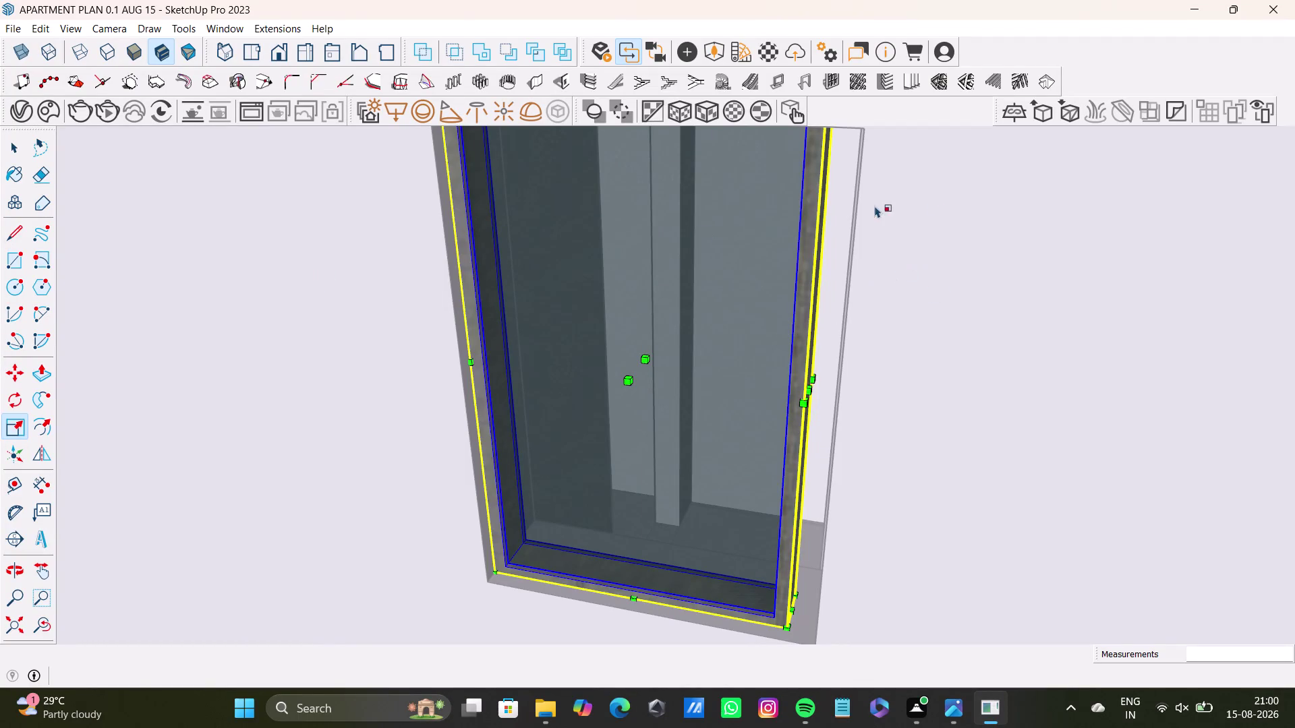
Scale the window frame to 0.99 along the blue axis using its bottom-centre grip.
scroll(up, 3)
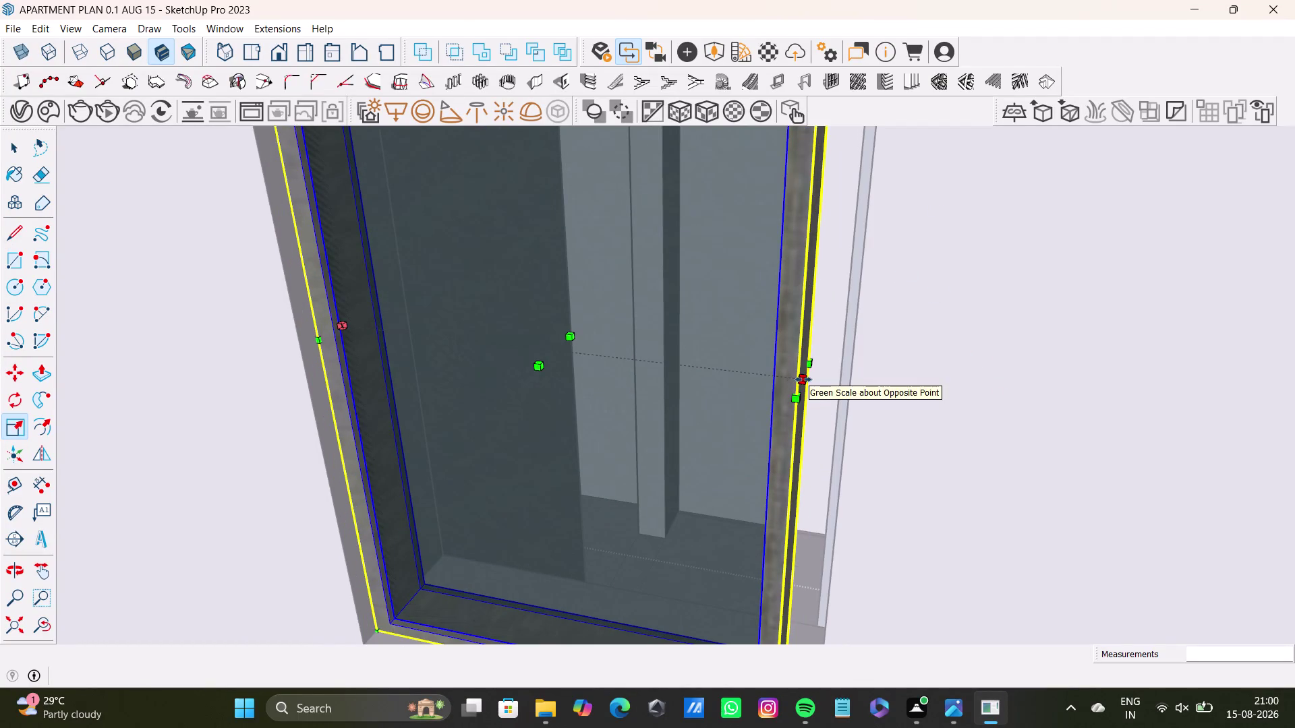
drag(803, 380, 849, 386)
scroll(down, 3)
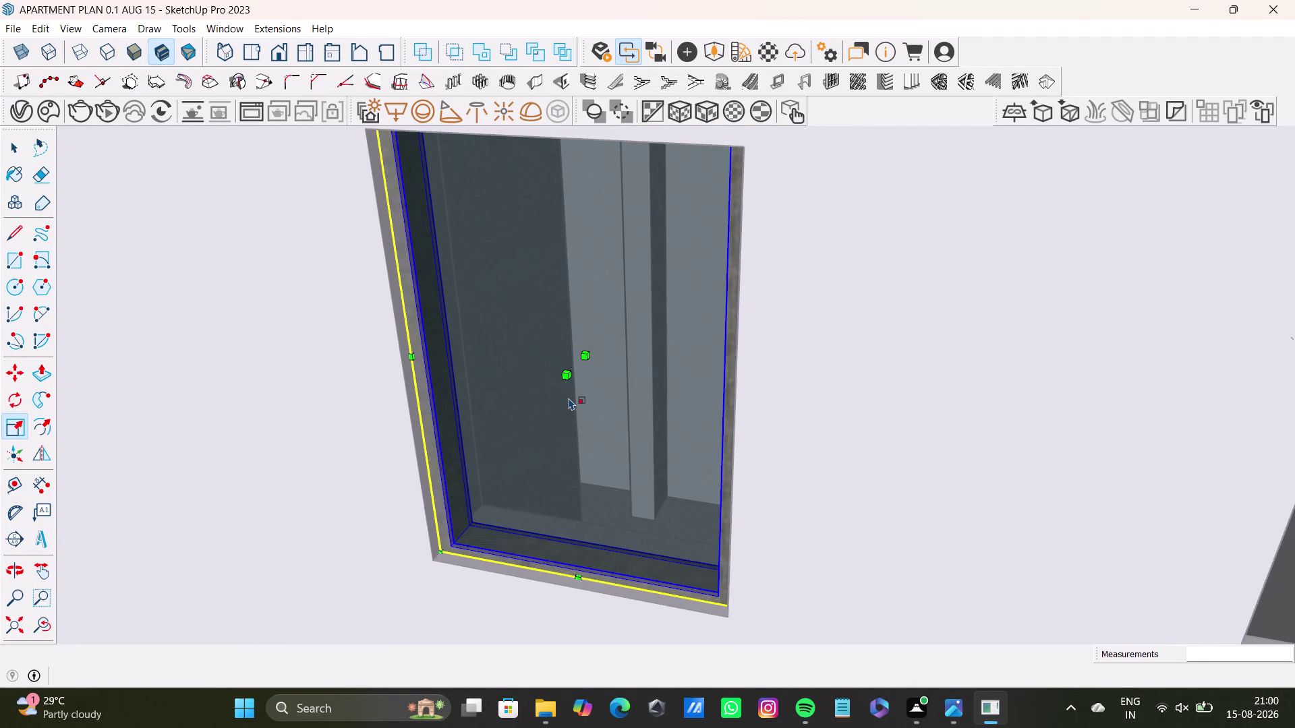
middle_drag(569, 398, 566, 424)
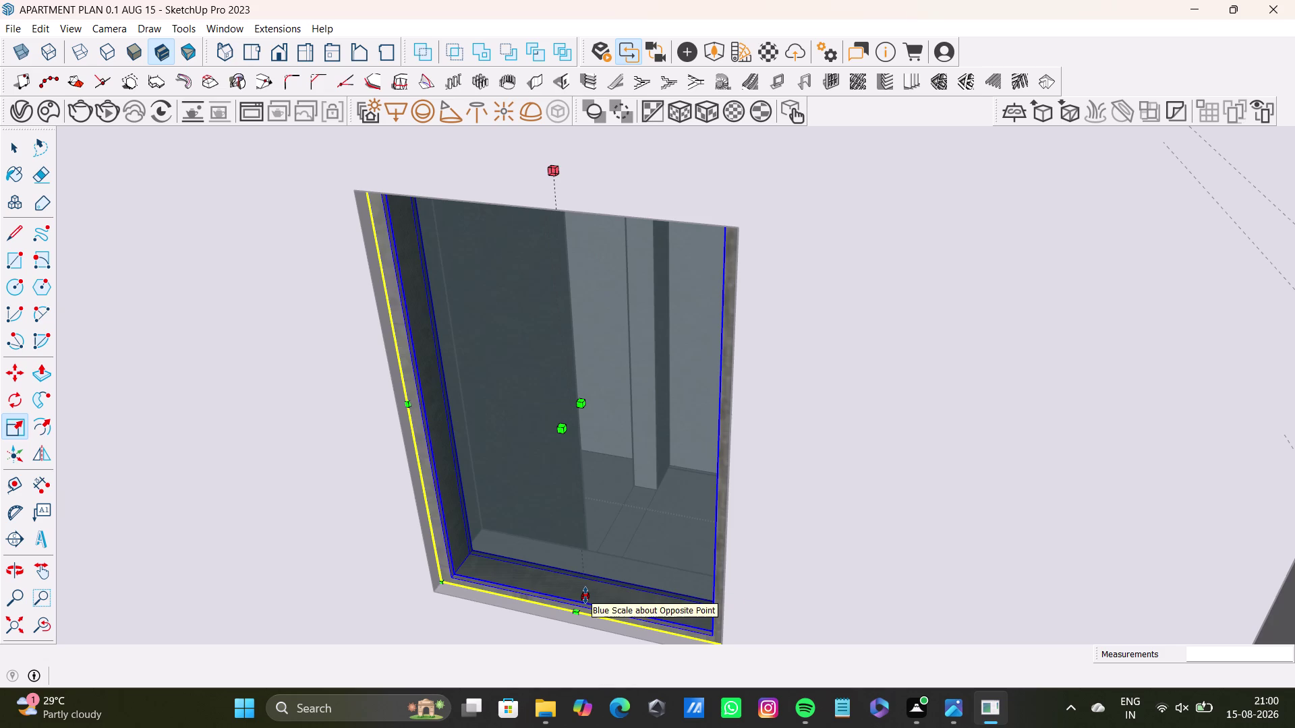
drag(585, 596, 577, 601)
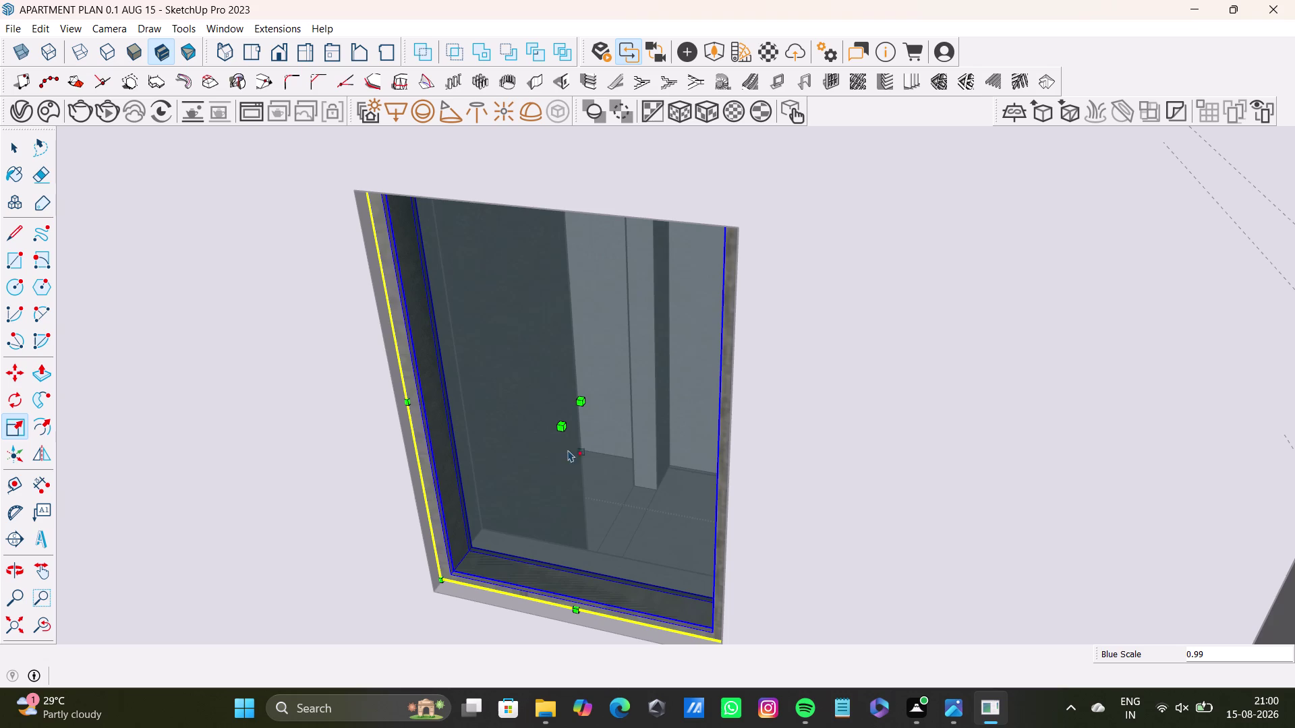
middle_drag(572, 364, 541, 475)
middle_drag(570, 438, 580, 273)
middle_drag(580, 273, 540, 459)
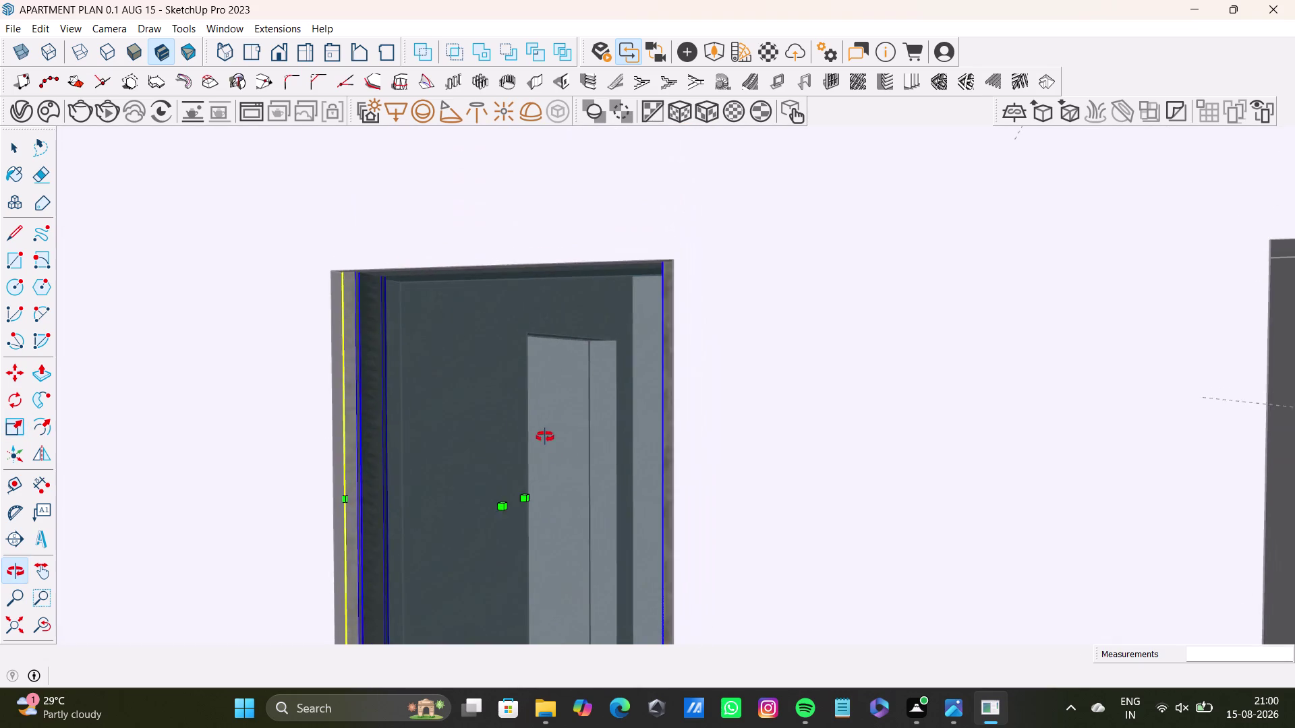
middle_drag(544, 438, 559, 413)
key(s)
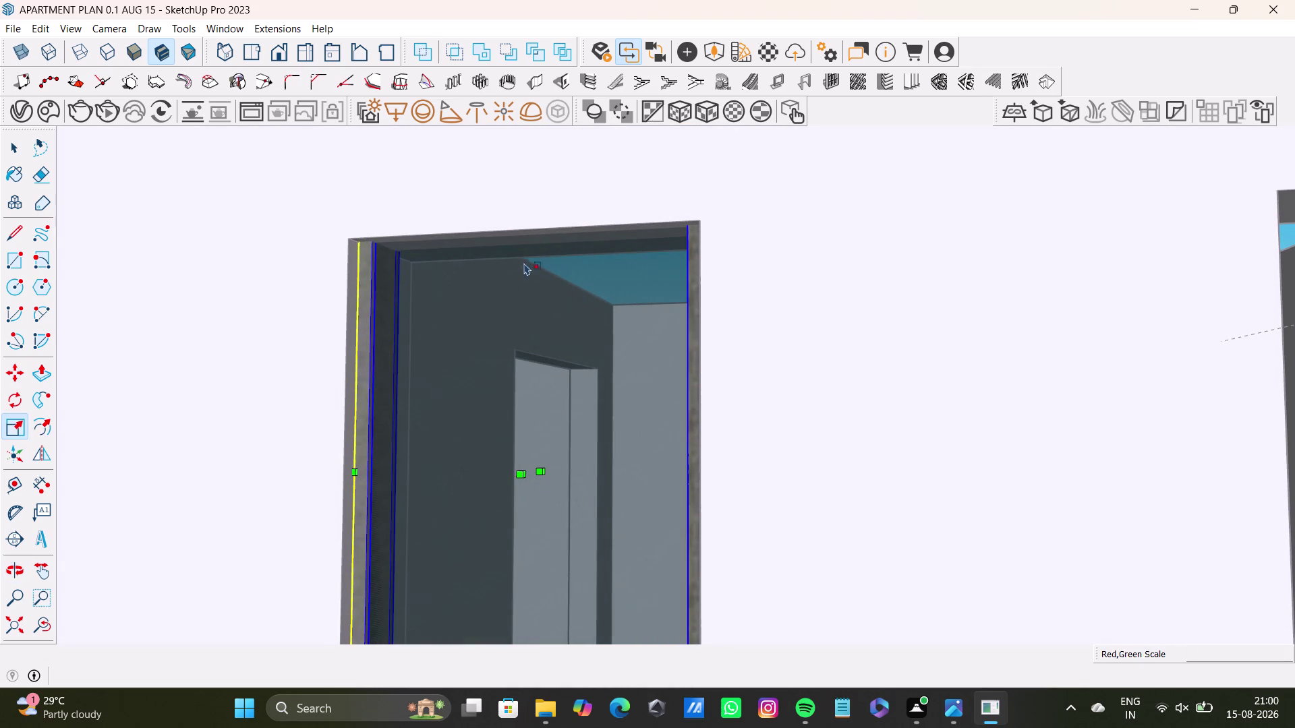
middle_drag(557, 298, 567, 253)
middle_drag(567, 253, 543, 330)
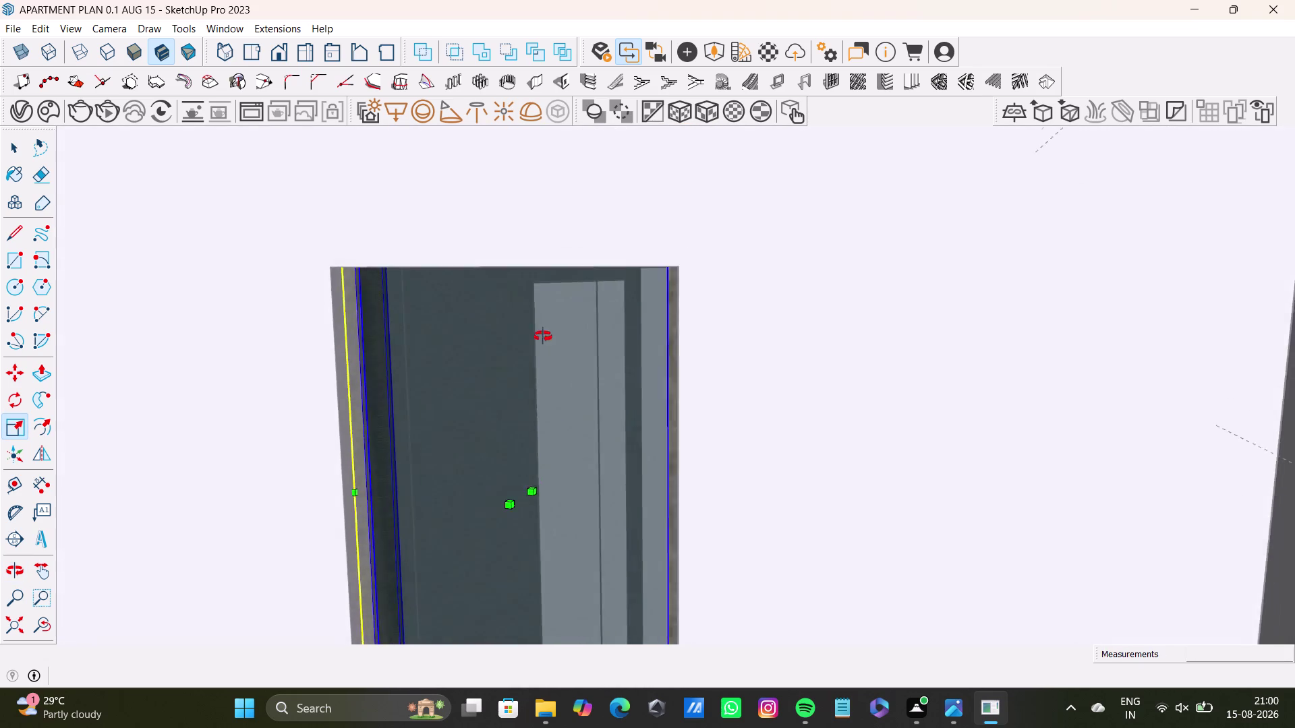
middle_drag(543, 329, 535, 271)
scroll(down, 3)
middle_drag(527, 473, 525, 413)
middle_drag(537, 391, 511, 482)
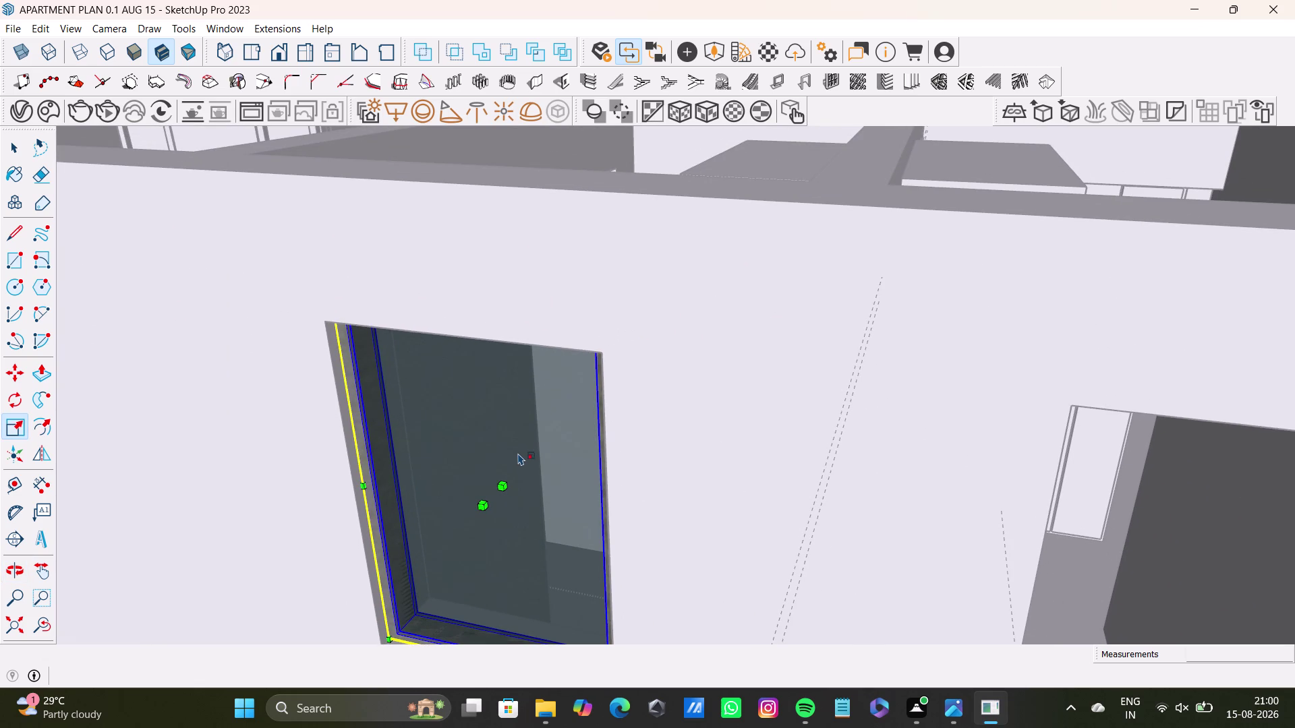
middle_drag(513, 490, 503, 528)
middle_drag(507, 523, 550, 474)
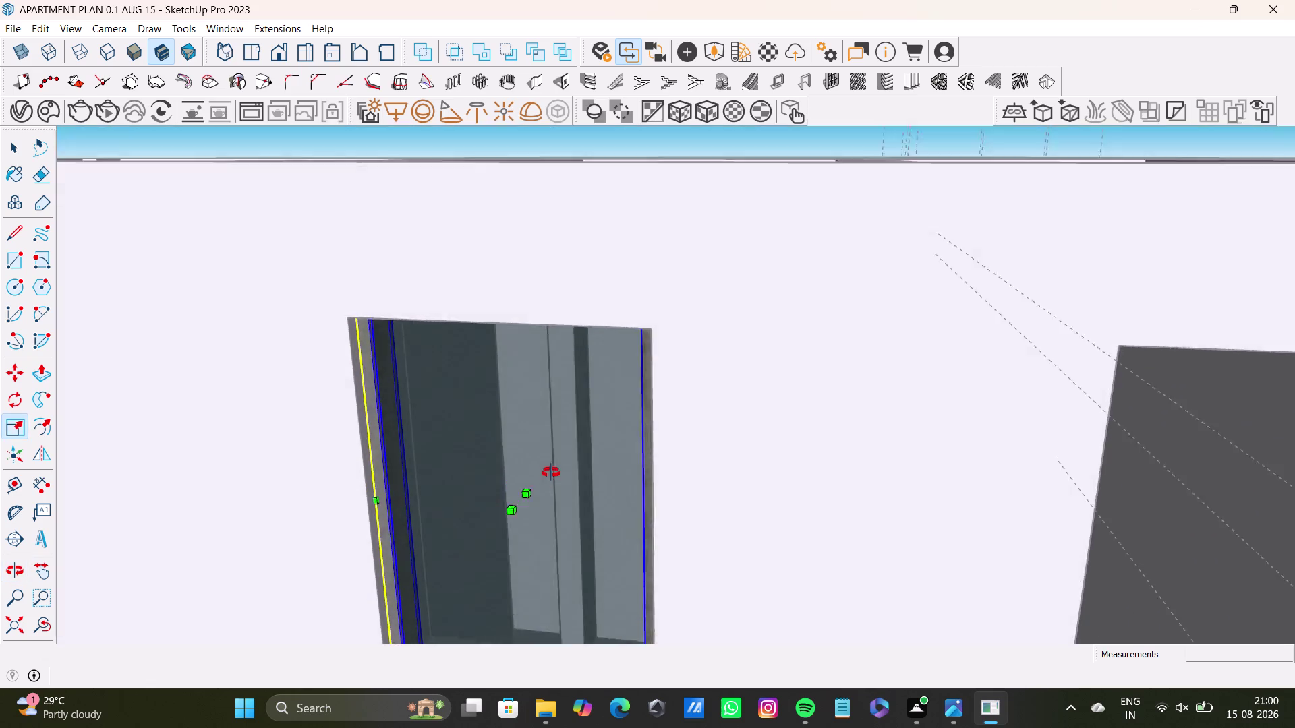
middle_drag(549, 475, 540, 533)
middle_drag(551, 483, 555, 426)
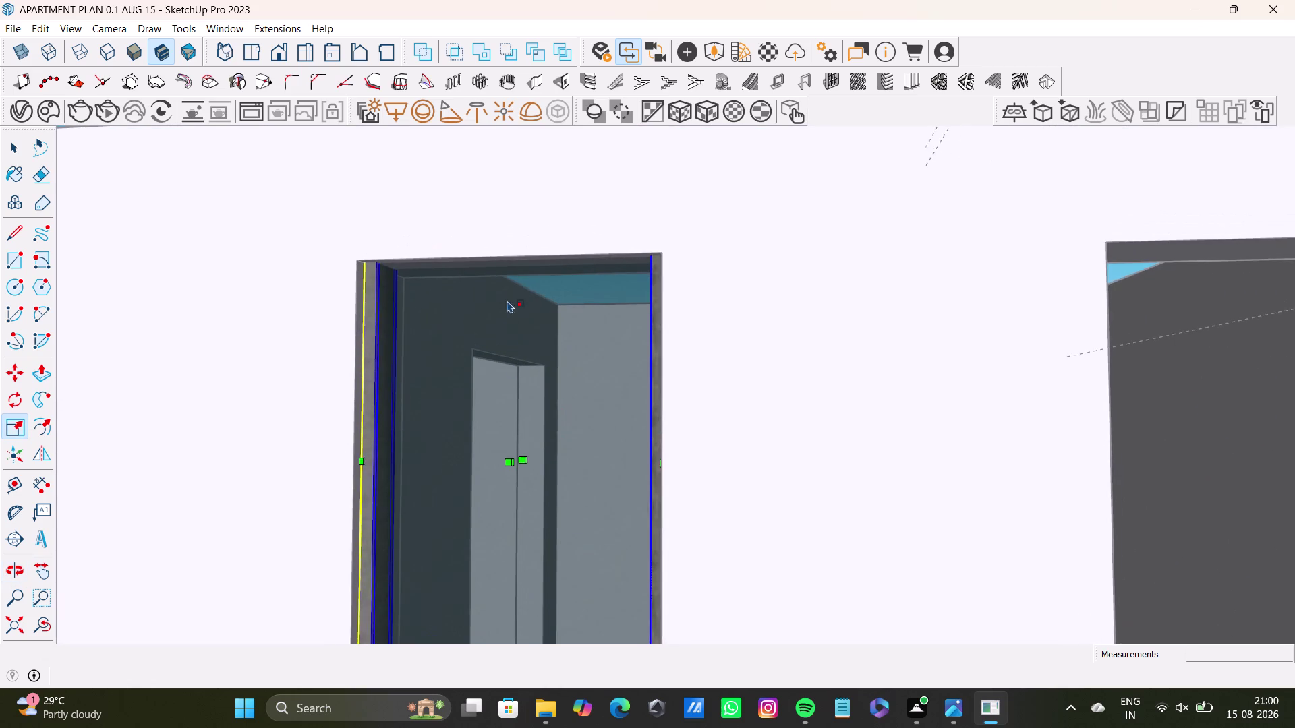
scroll(up, 3)
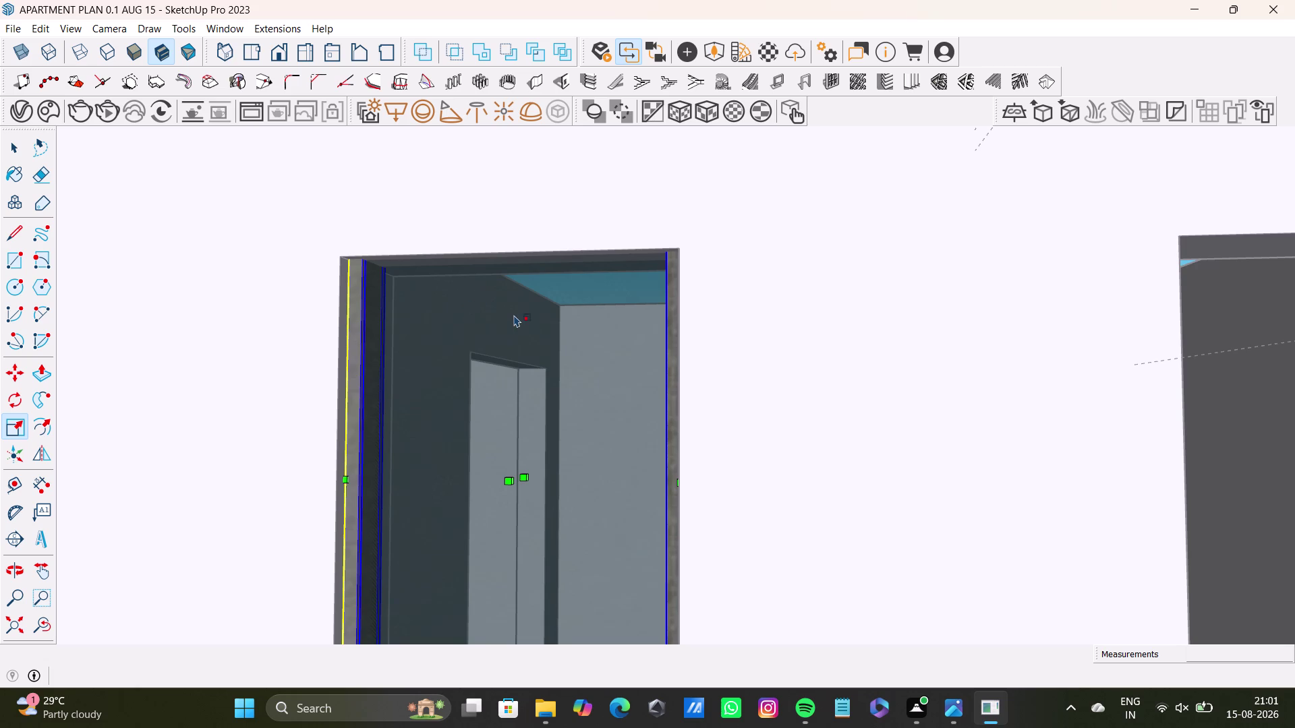
scroll(down, 3)
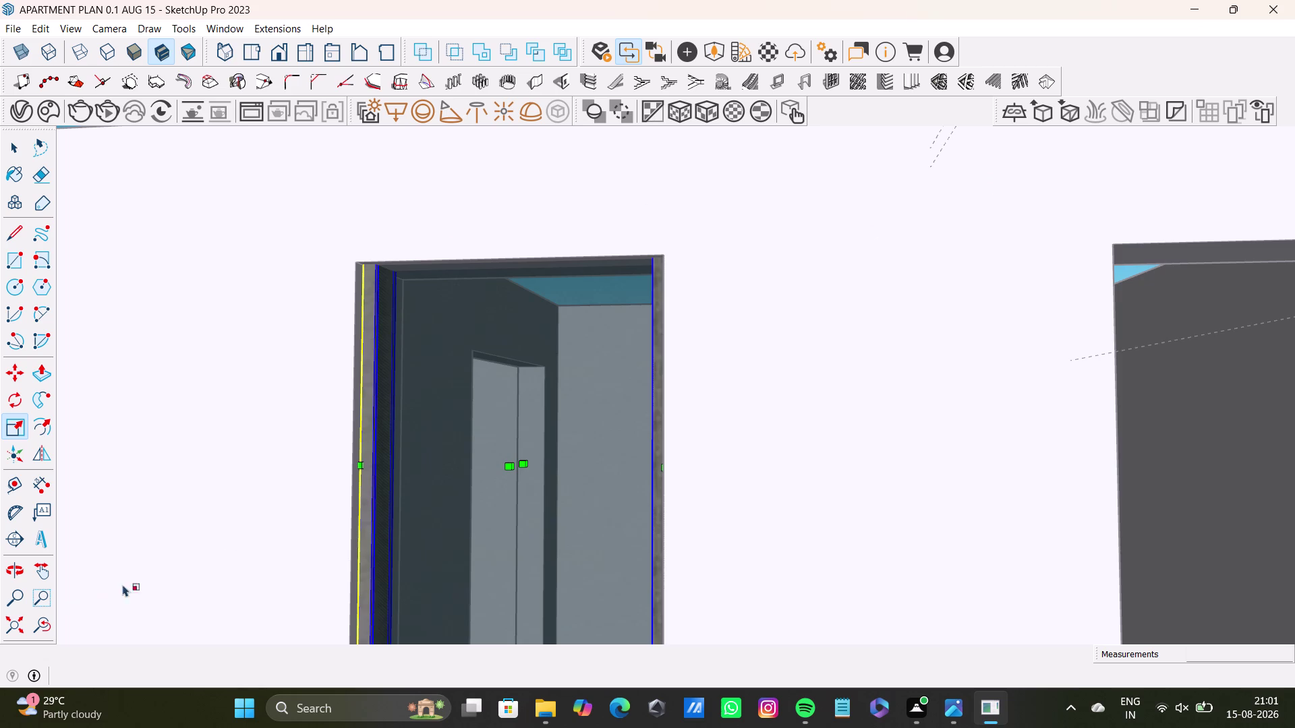
middle_drag(460, 393, 443, 465)
middle_drag(469, 402, 471, 348)
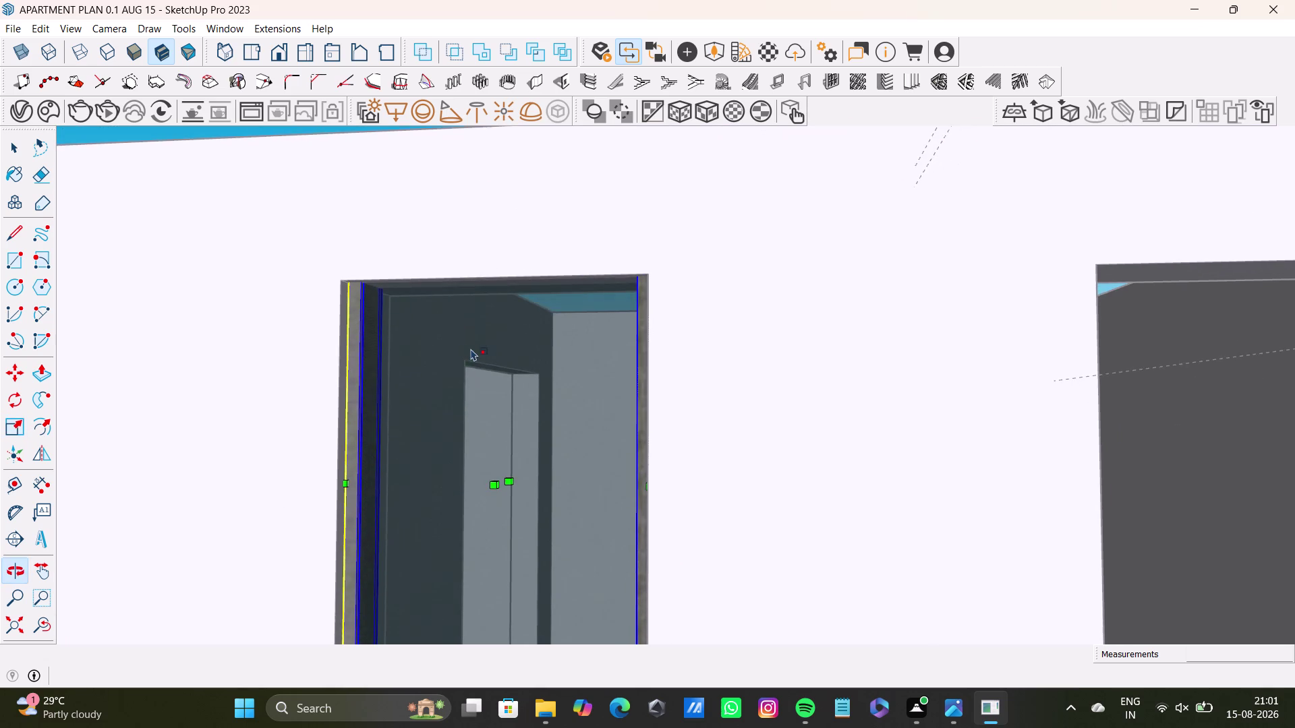
middle_drag(470, 348, 468, 360)
key(s)
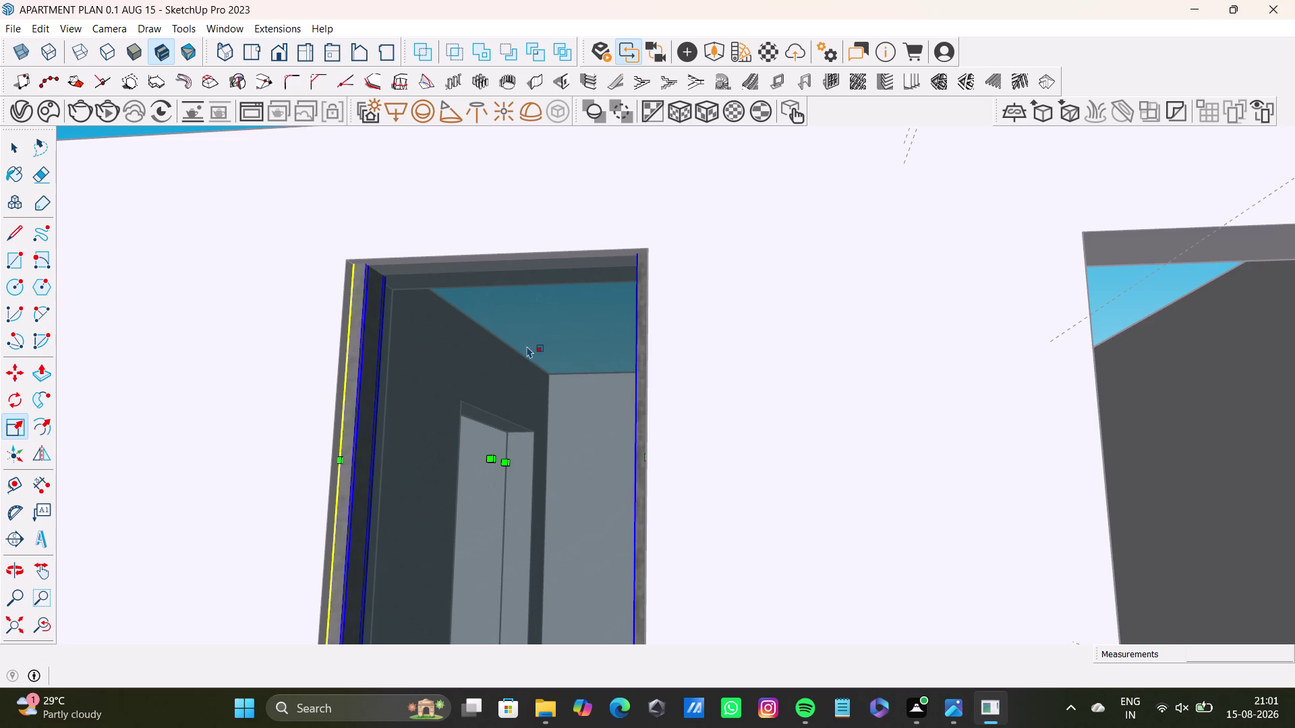
middle_drag(513, 316, 517, 373)
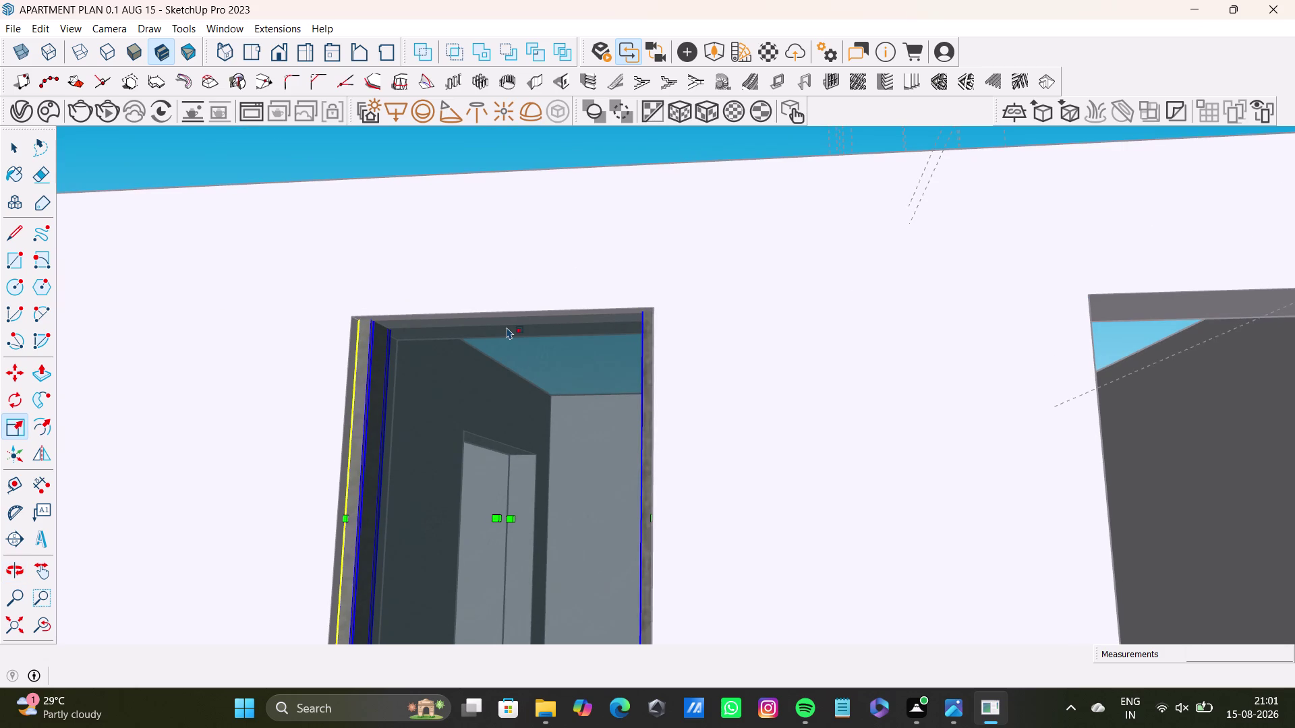
key(s)
middle_drag(528, 362, 517, 393)
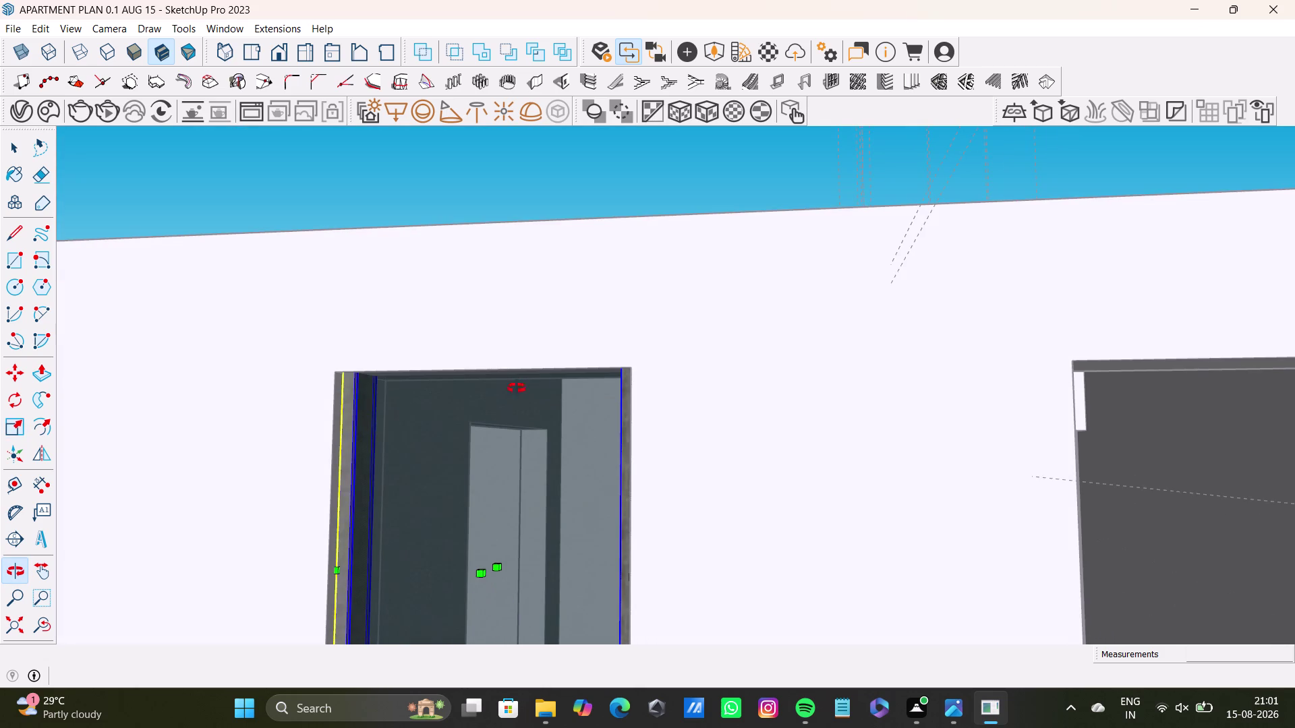
middle_drag(539, 431, 507, 377)
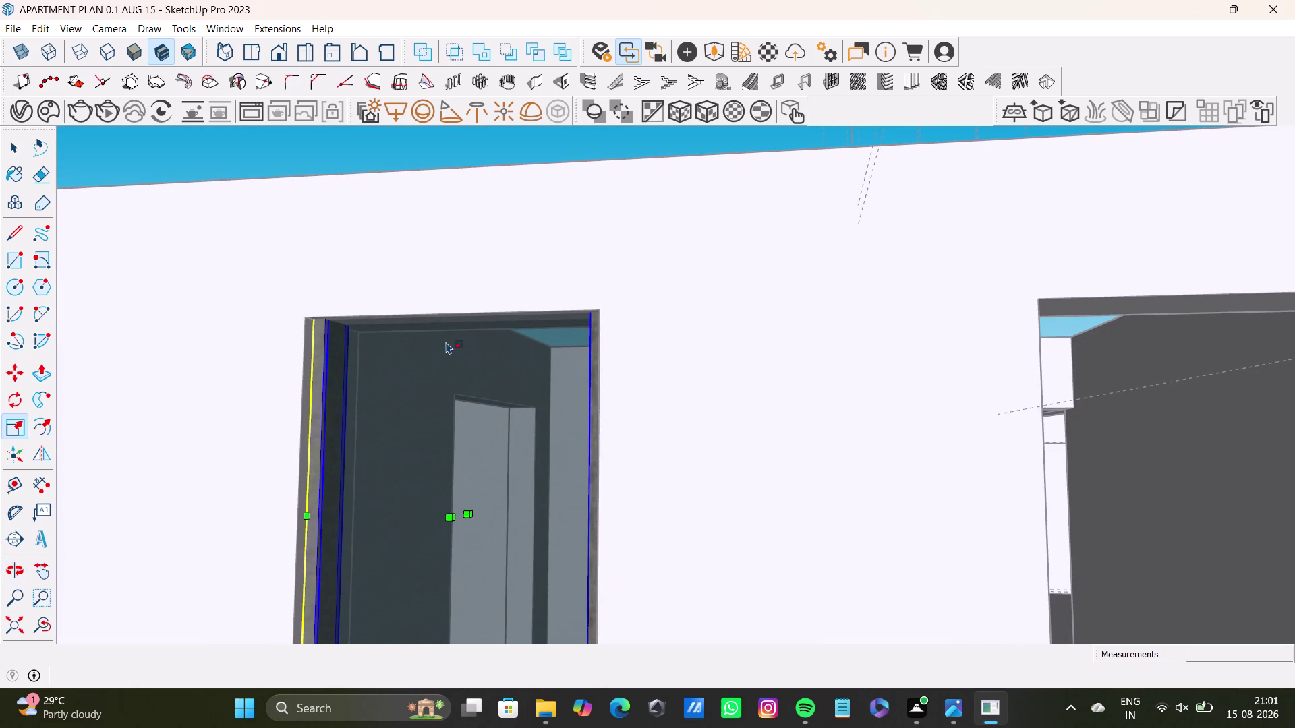
middle_drag(452, 327, 452, 300)
middle_drag(461, 301, 460, 264)
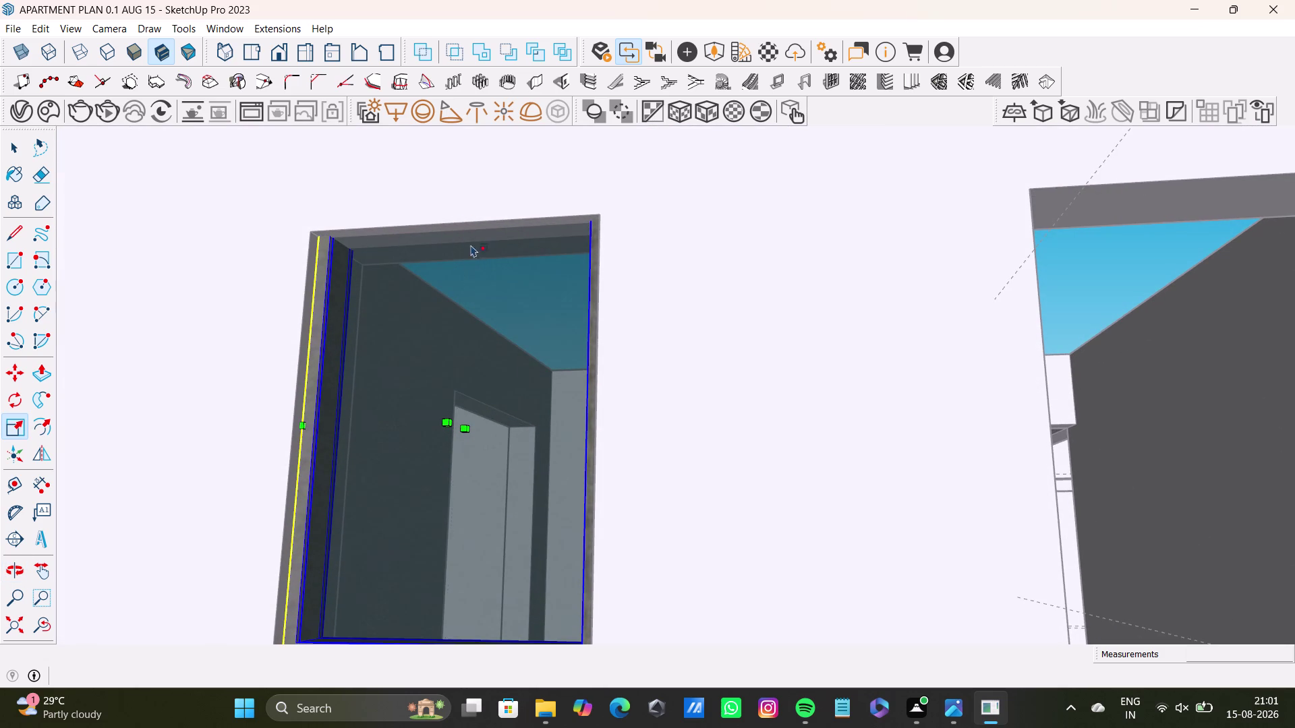
Adjust the window frame's width scaling to fill the opening, then check its edges.
drag(472, 230, 467, 255)
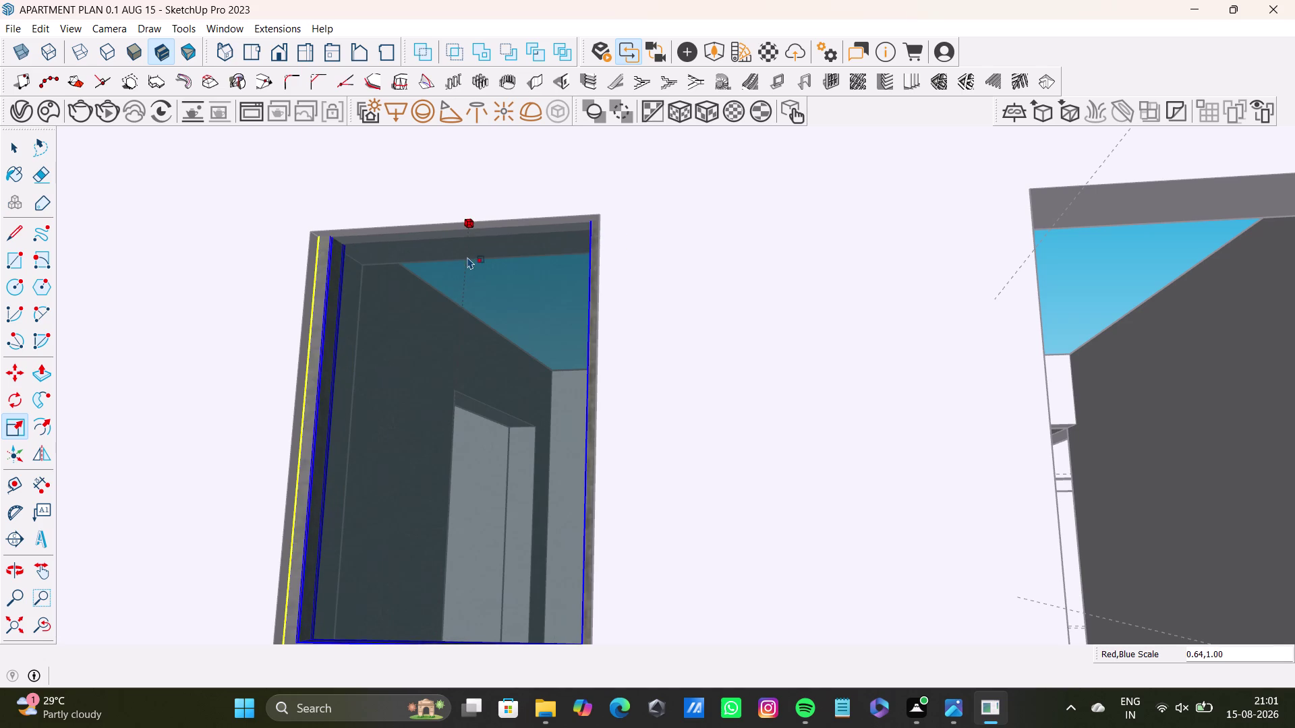
drag(467, 256, 468, 263)
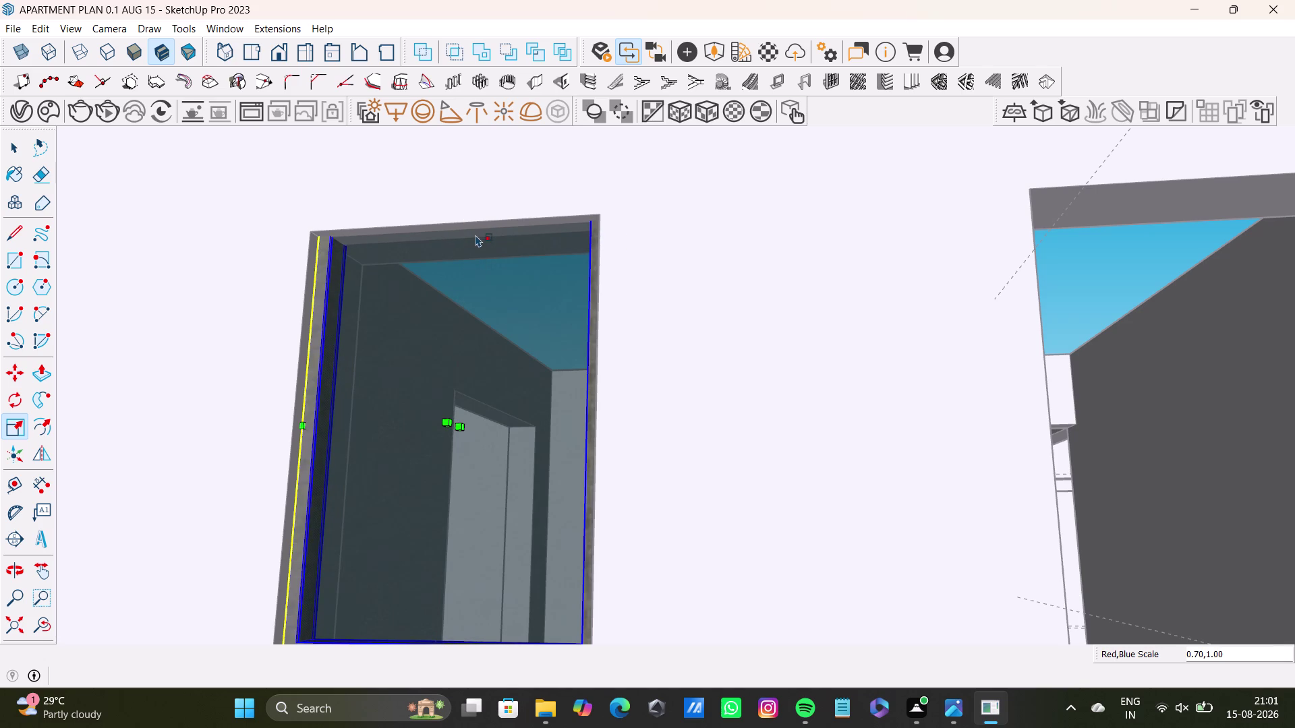
drag(475, 224, 471, 247)
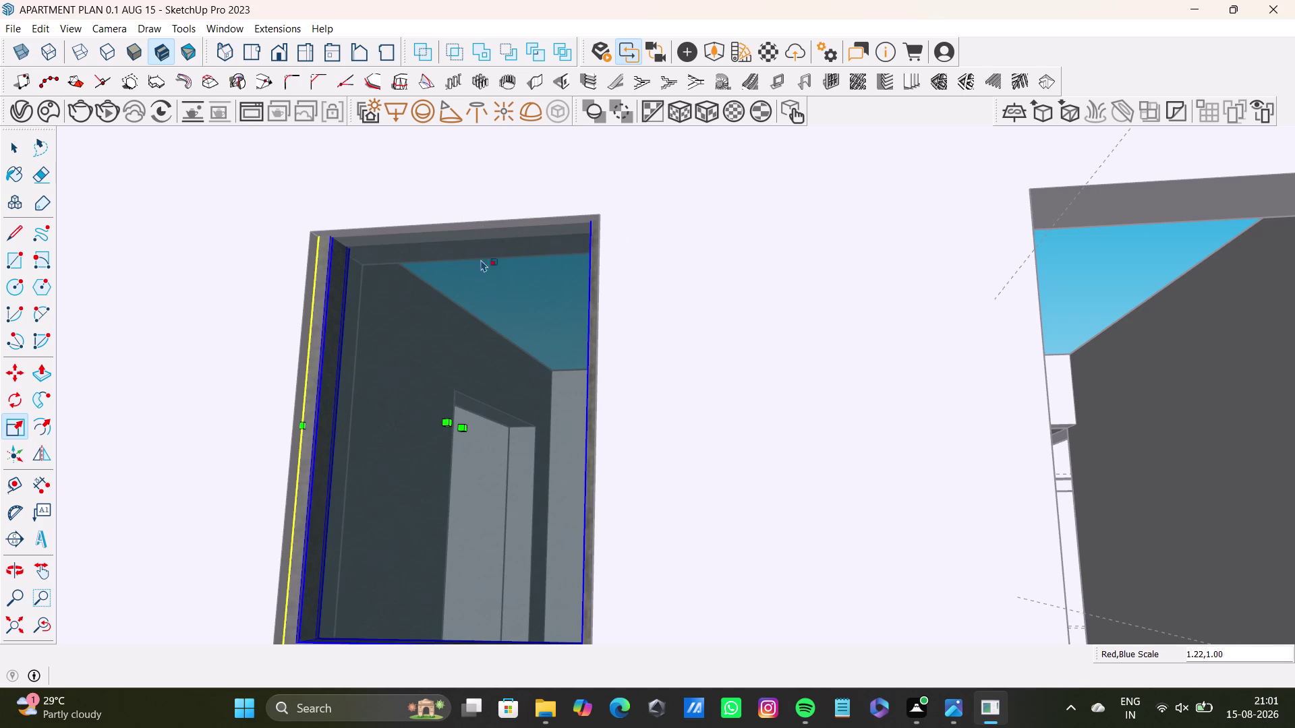
middle_drag(496, 313, 467, 300)
middle_drag(557, 335, 577, 369)
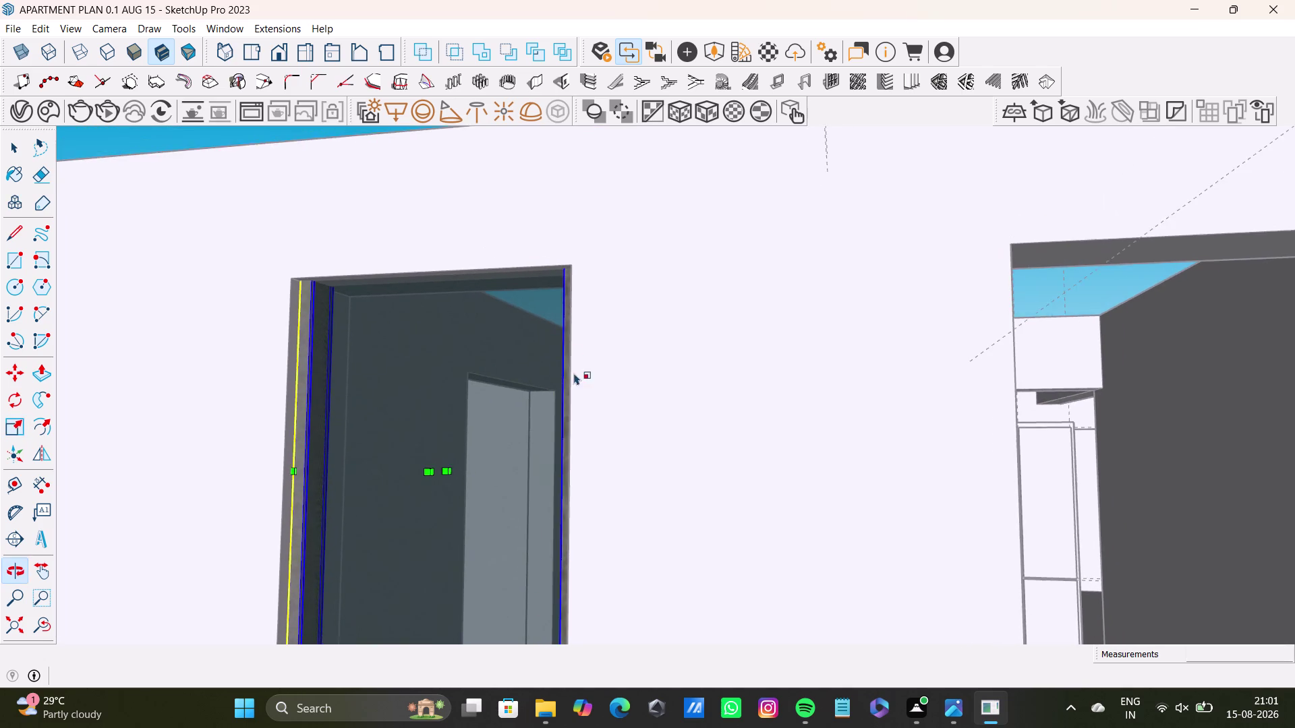
middle_drag(577, 368, 576, 370)
middle_drag(441, 394, 459, 398)
Scale the window's top grip to the opening top, about 0.96 of its height.
key(s)
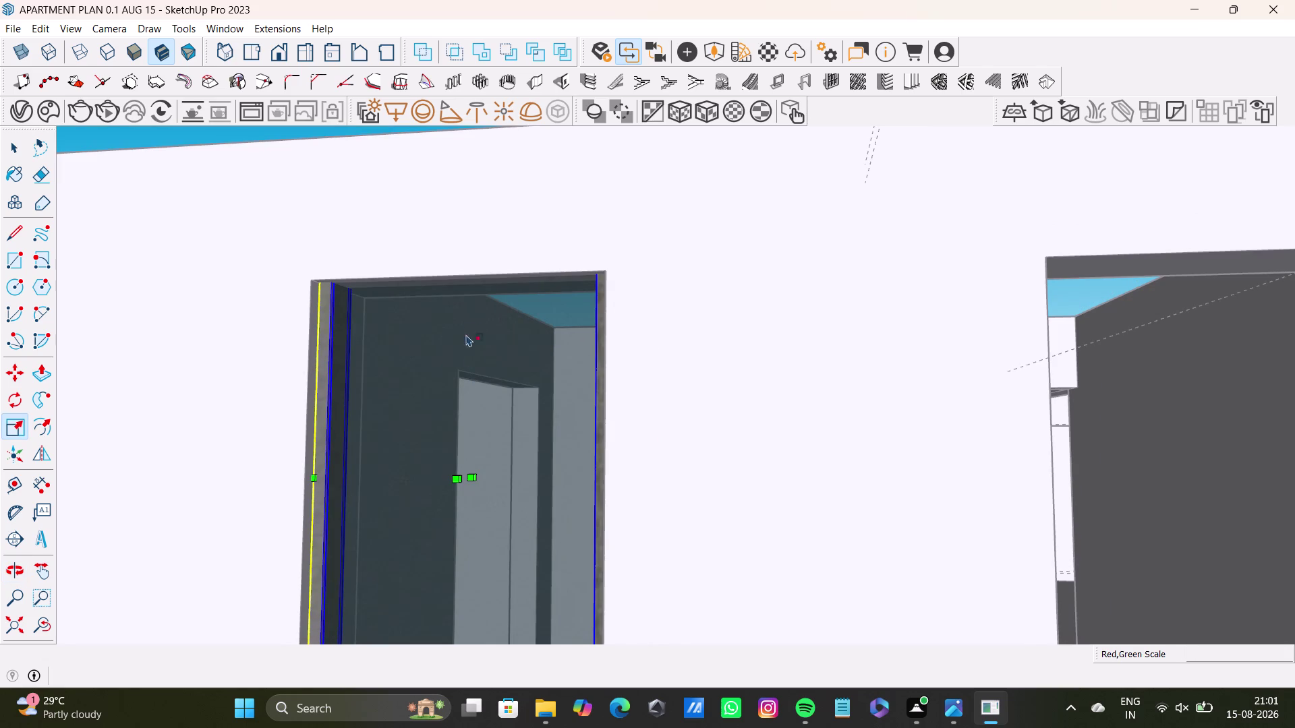
middle_drag(467, 308, 469, 294)
middle_drag(472, 301, 470, 293)
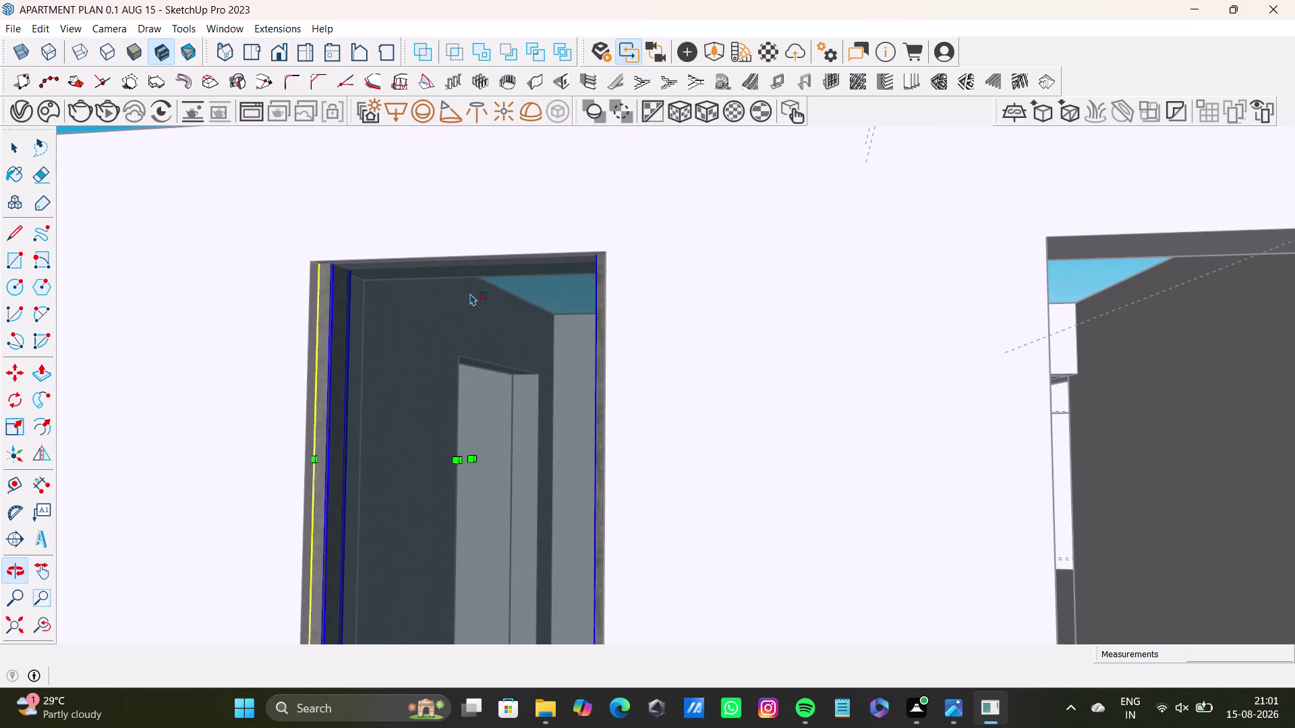
middle_drag(467, 297, 437, 366)
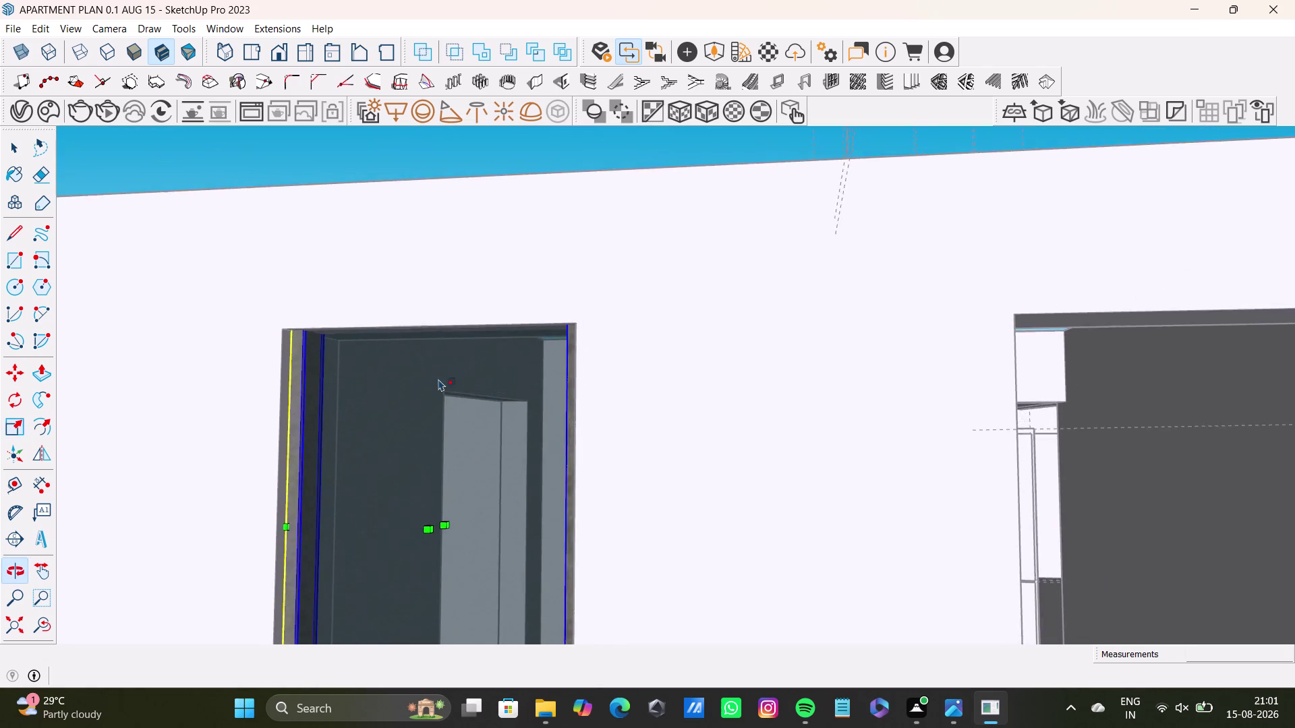
middle_drag(439, 379, 447, 332)
key(s)
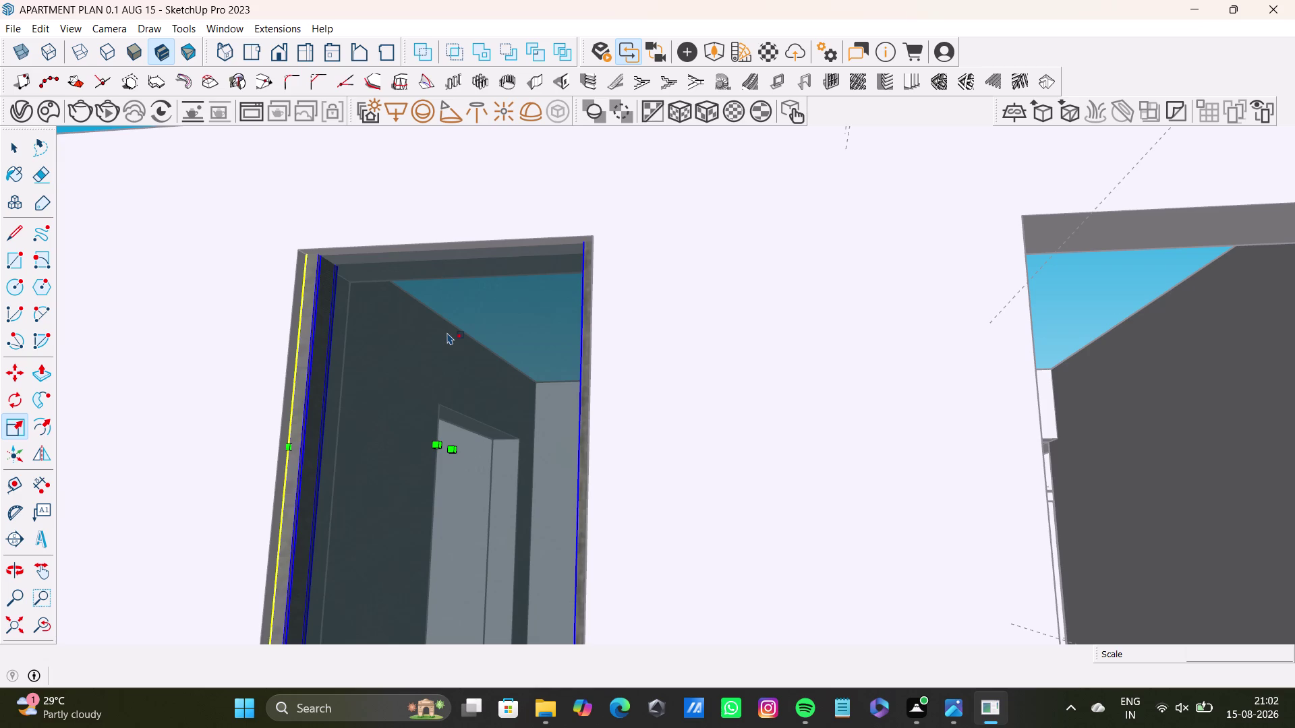
key(s)
drag(459, 245, 457, 255)
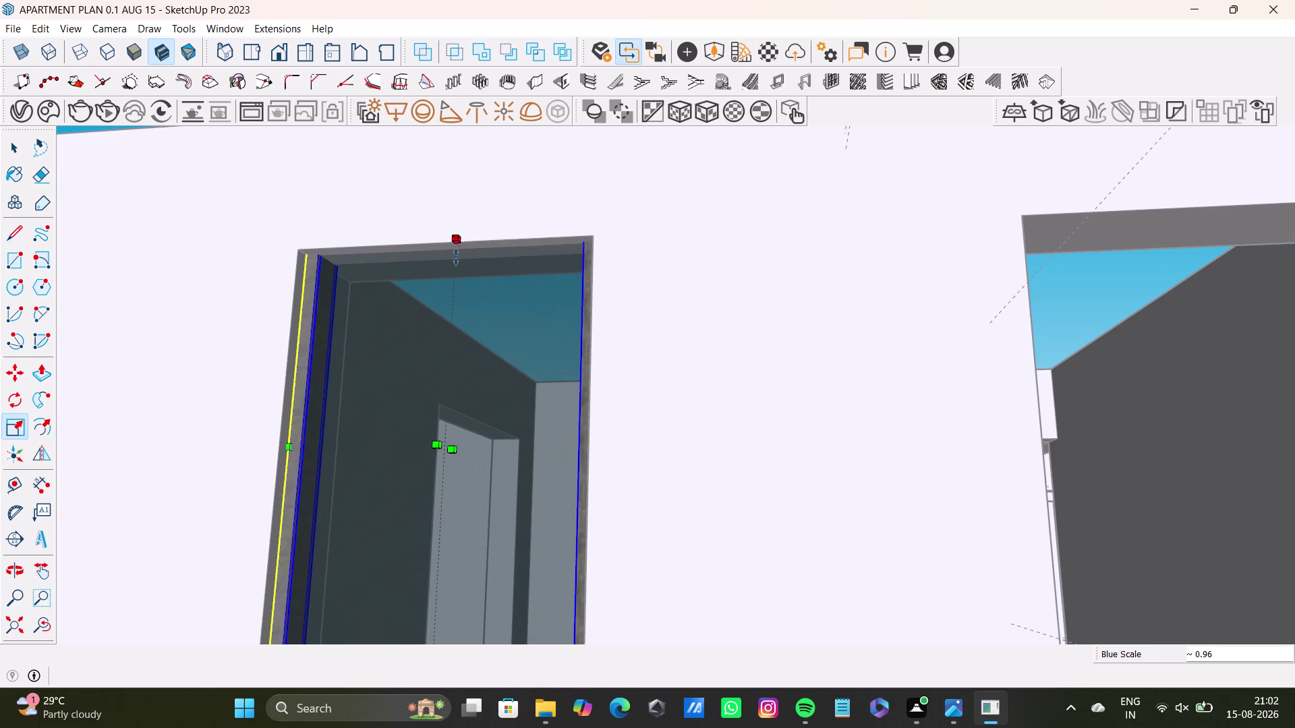
drag(457, 255, 451, 252)
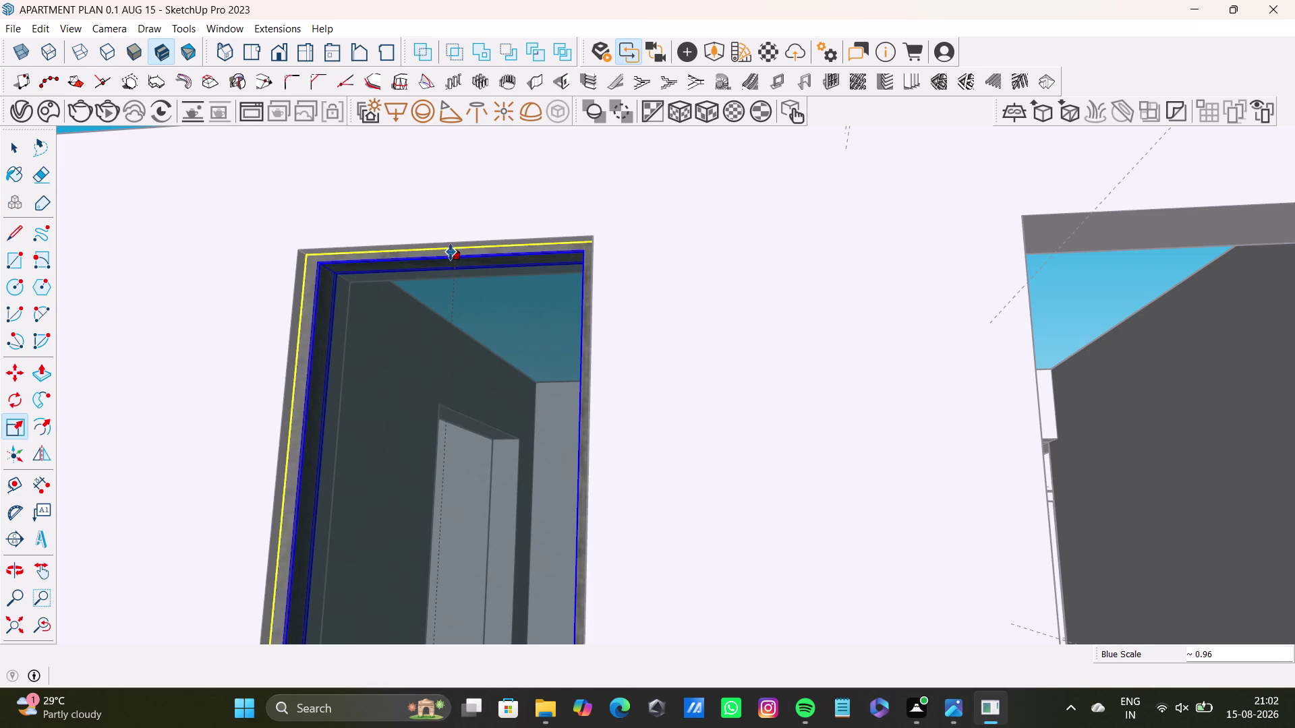
drag(450, 252, 450, 251)
Return to Select, view the wall from outside and deselect the window.
scroll(down, 3)
middle_drag(456, 372, 454, 406)
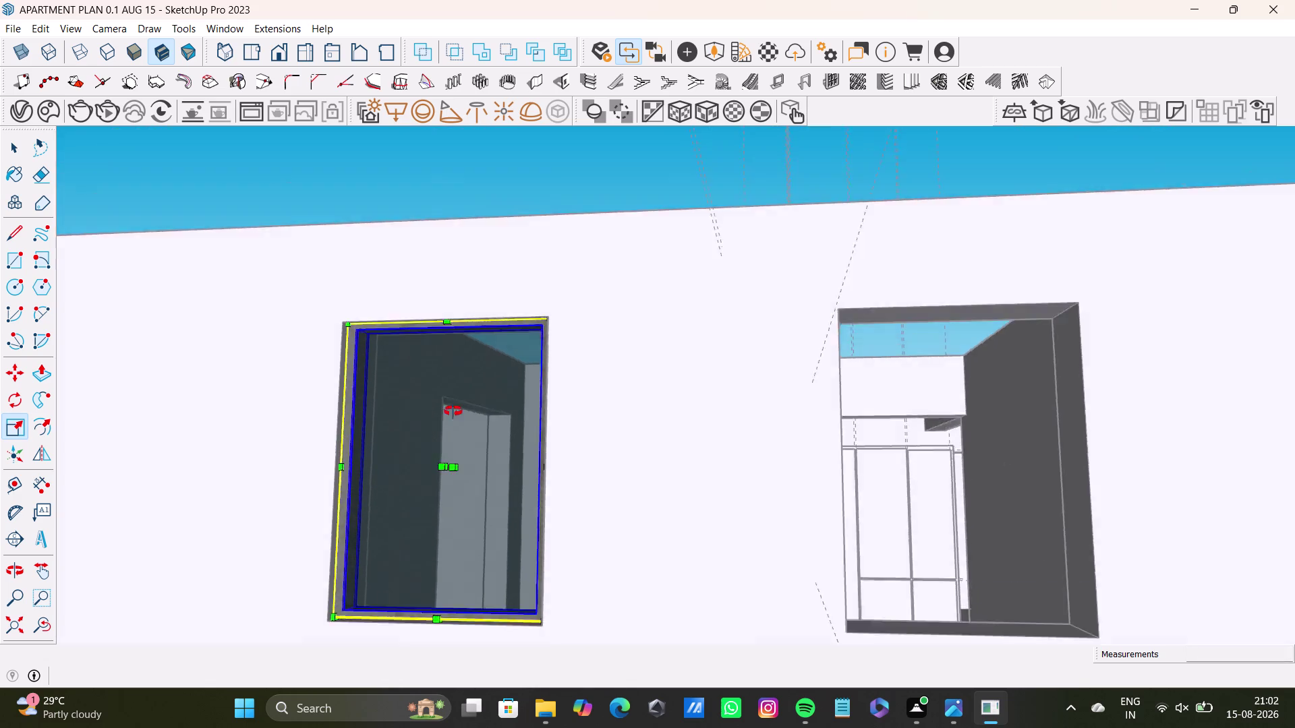
middle_drag(454, 407, 445, 475)
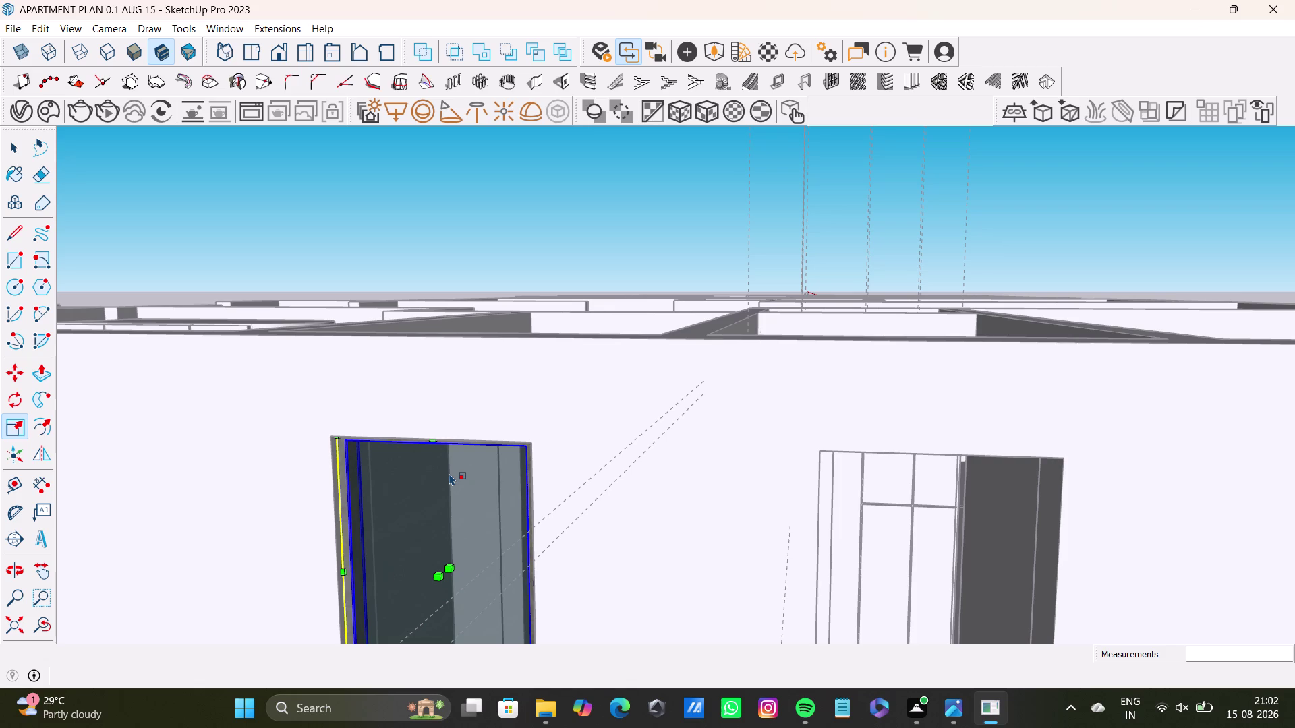
key(space)
click(509, 268)
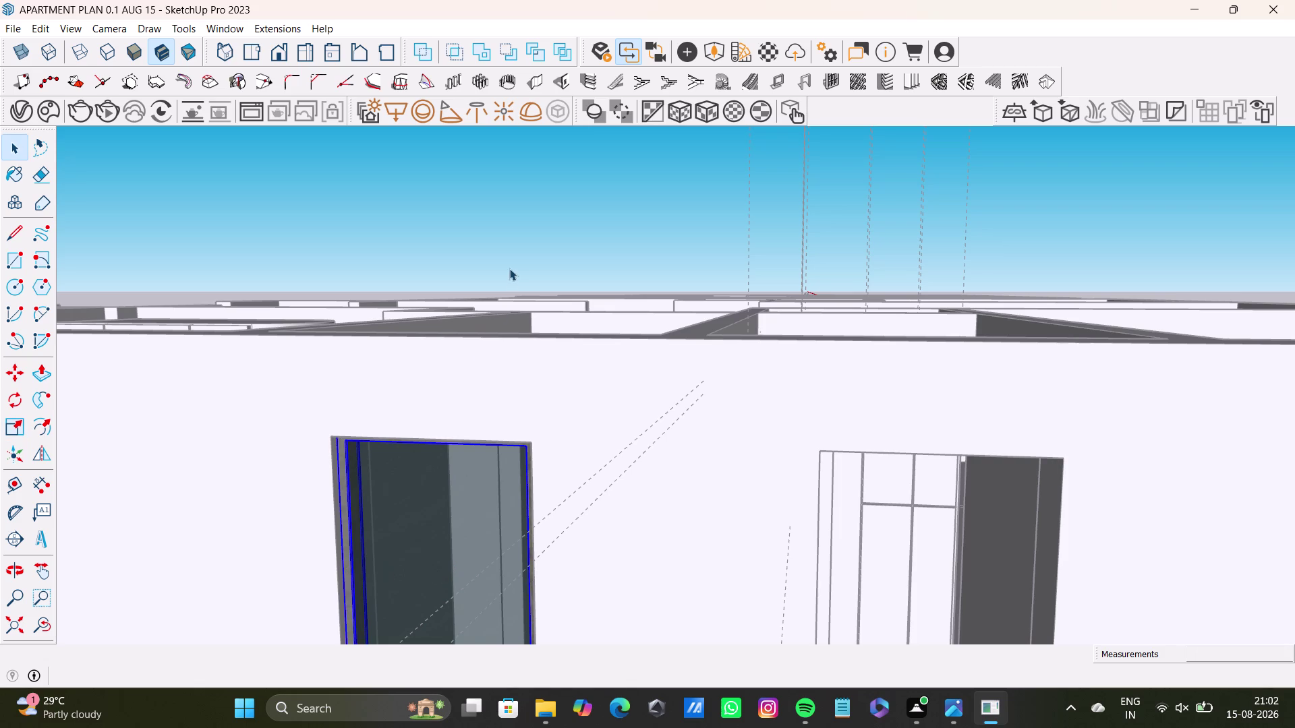
scroll(down, 3)
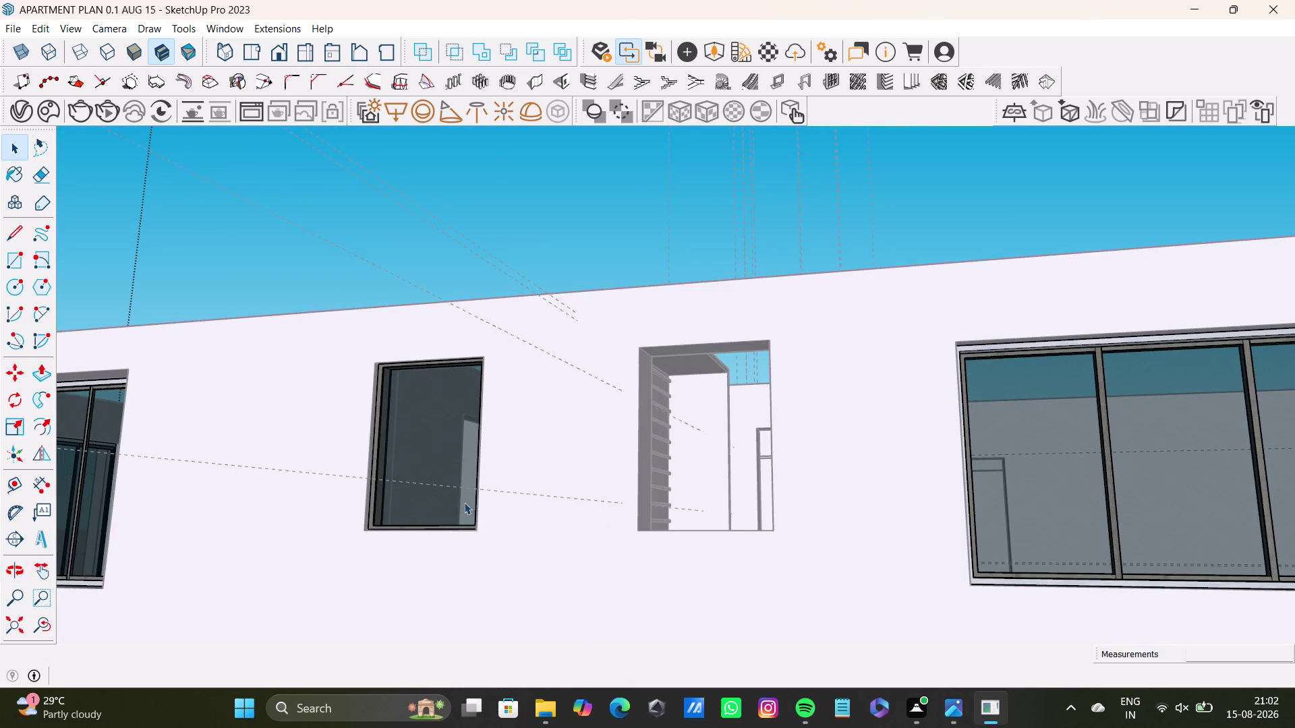
Select the whole window in the current wall opening.
double_click(461, 503)
click(462, 505)
drag(467, 529, 524, 559)
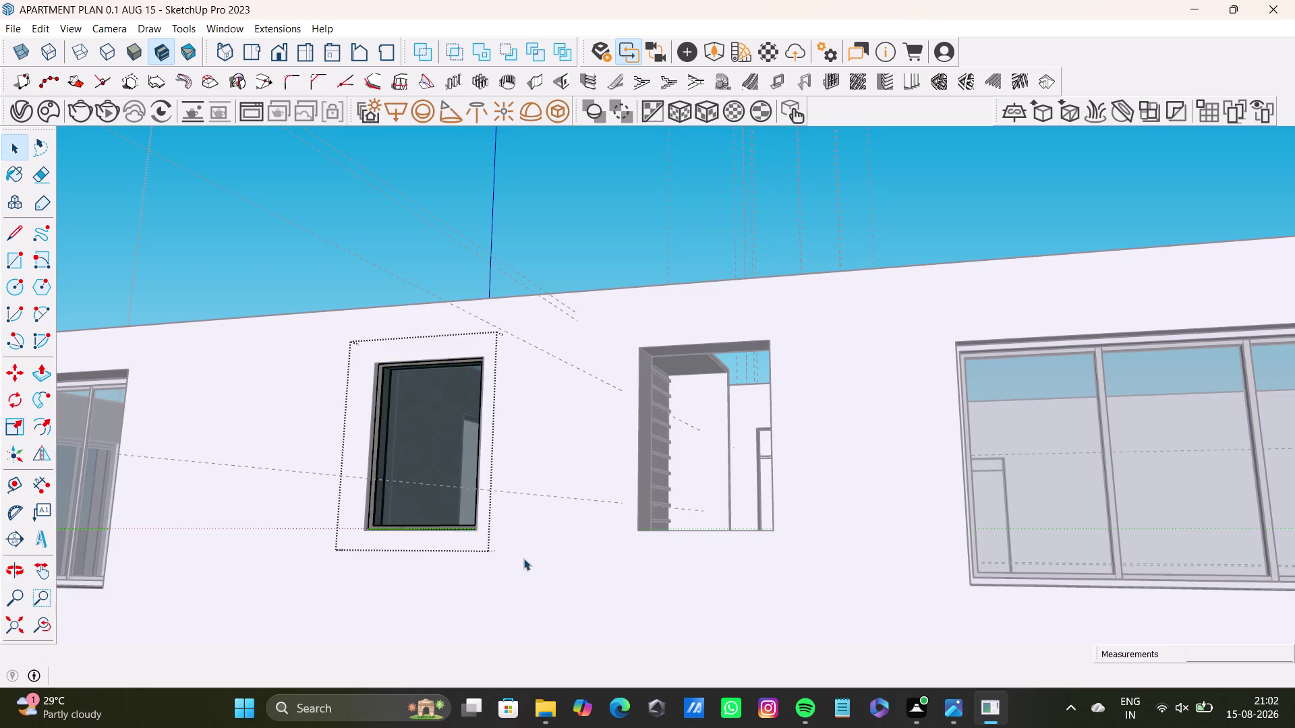
middle_drag(518, 559, 586, 598)
click(400, 235)
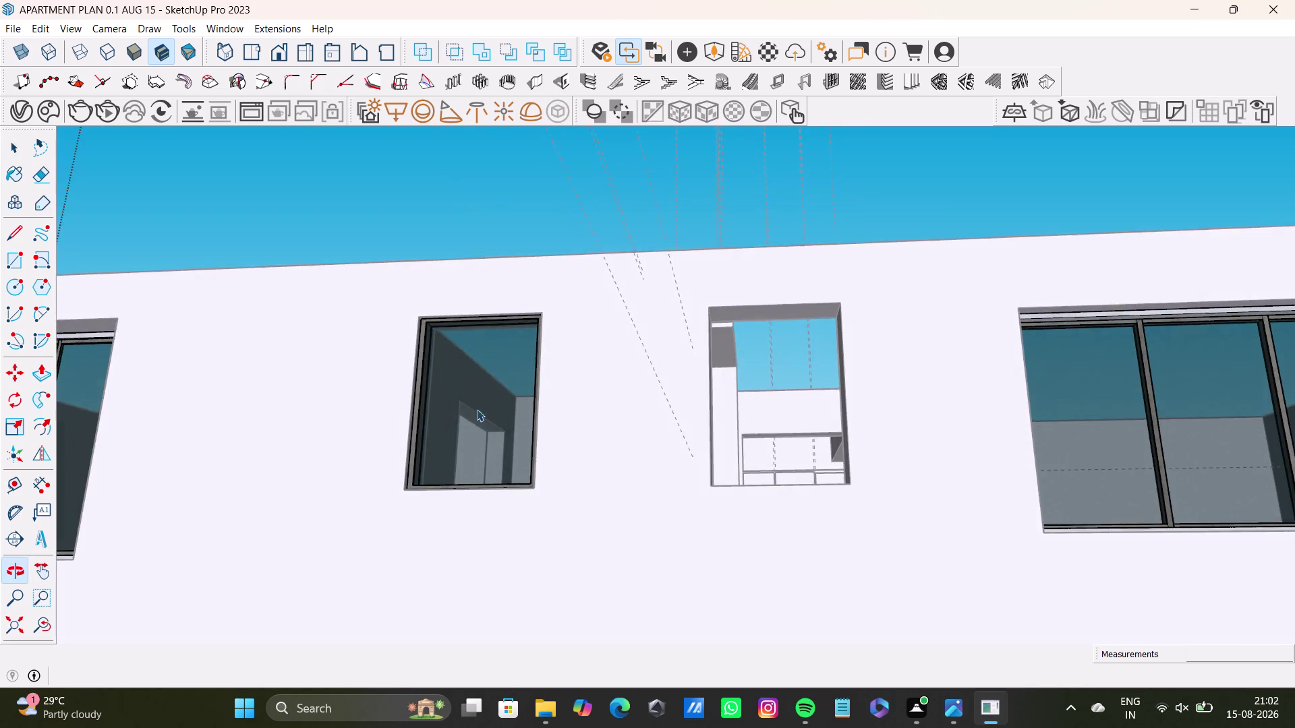
double_click(512, 465)
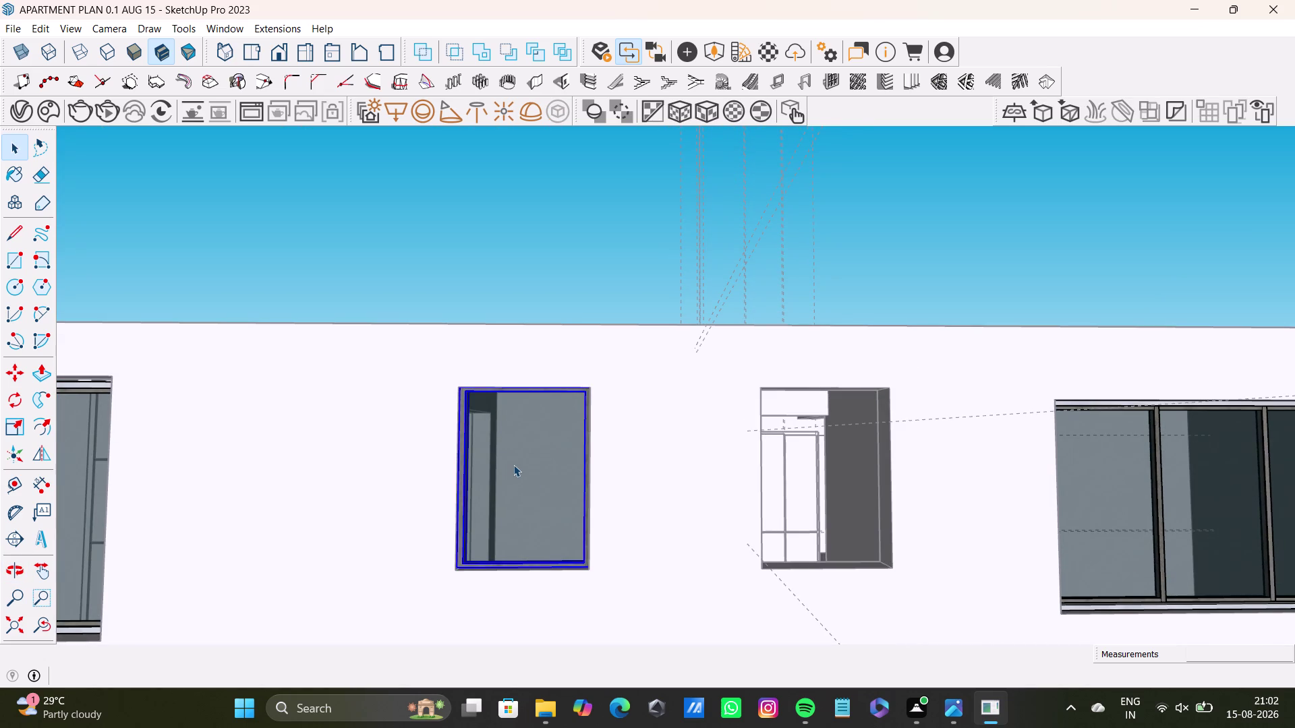
Start a Move copy of the window from its bottom corner toward the neighbouring opening.
key(m)
click(584, 570)
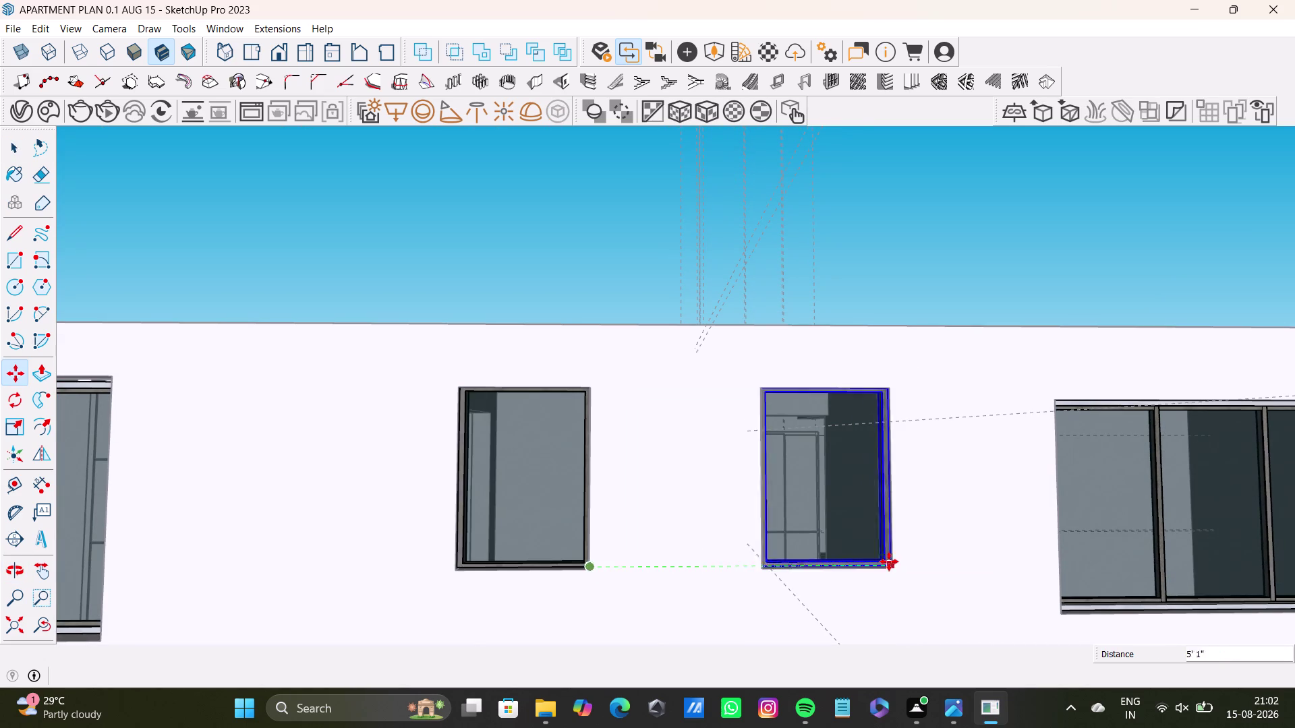
middle_drag(890, 563, 827, 603)
middle_drag(807, 609, 787, 561)
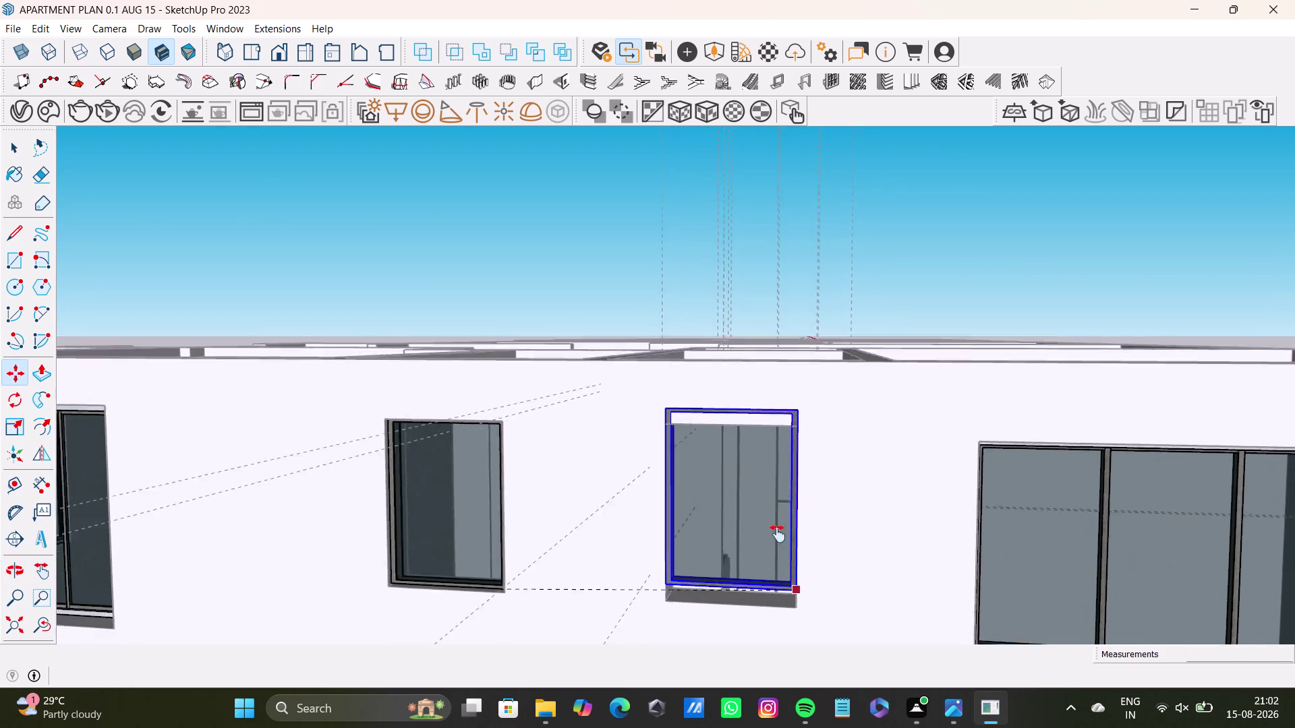
middle_drag(786, 561, 761, 494)
scroll(up, 3)
scroll(up, 3)
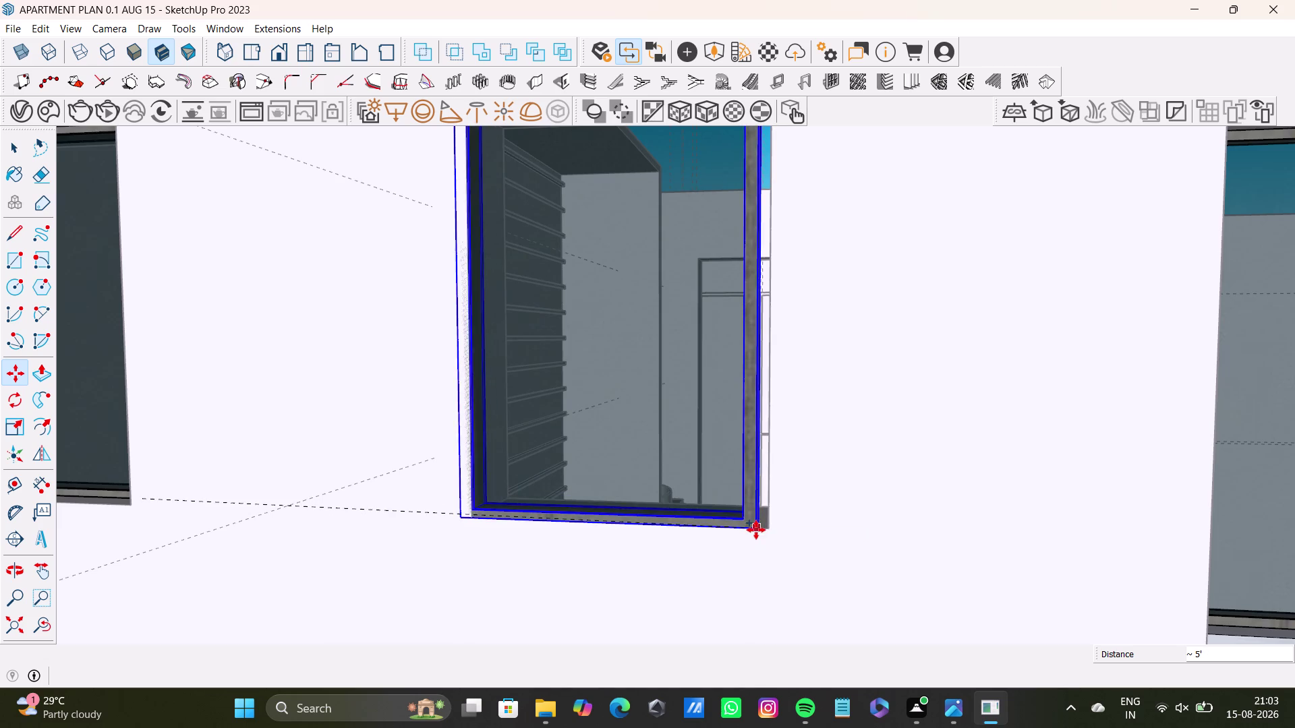
middle_drag(756, 530, 758, 568)
scroll(up, 3)
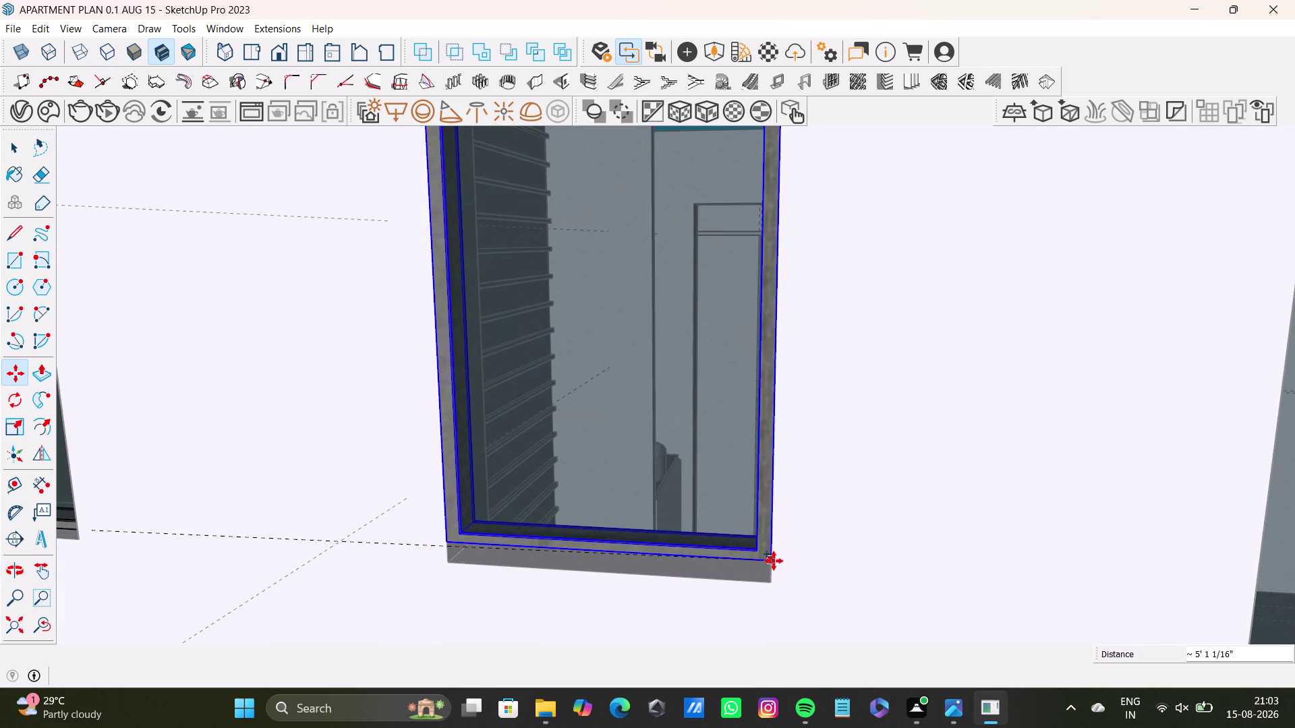
scroll(up, 3)
middle_drag(769, 555, 843, 566)
scroll(up, 3)
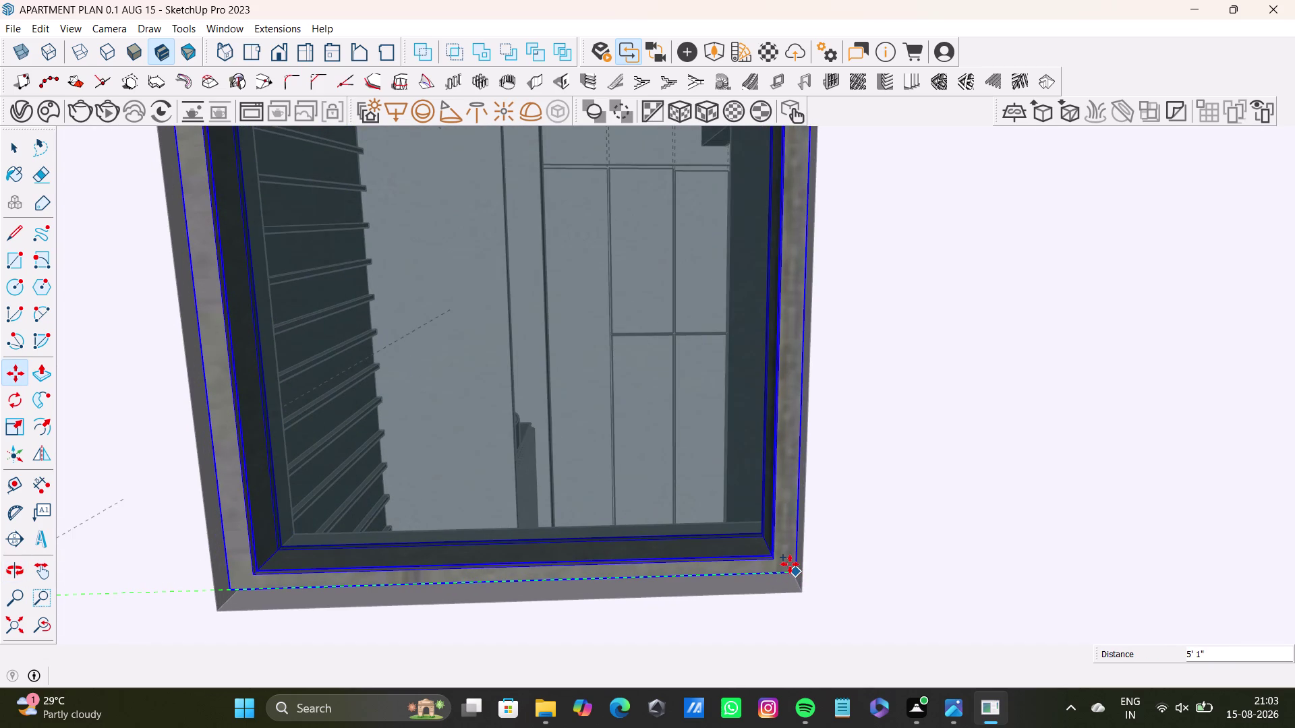
middle_drag(784, 580, 715, 579)
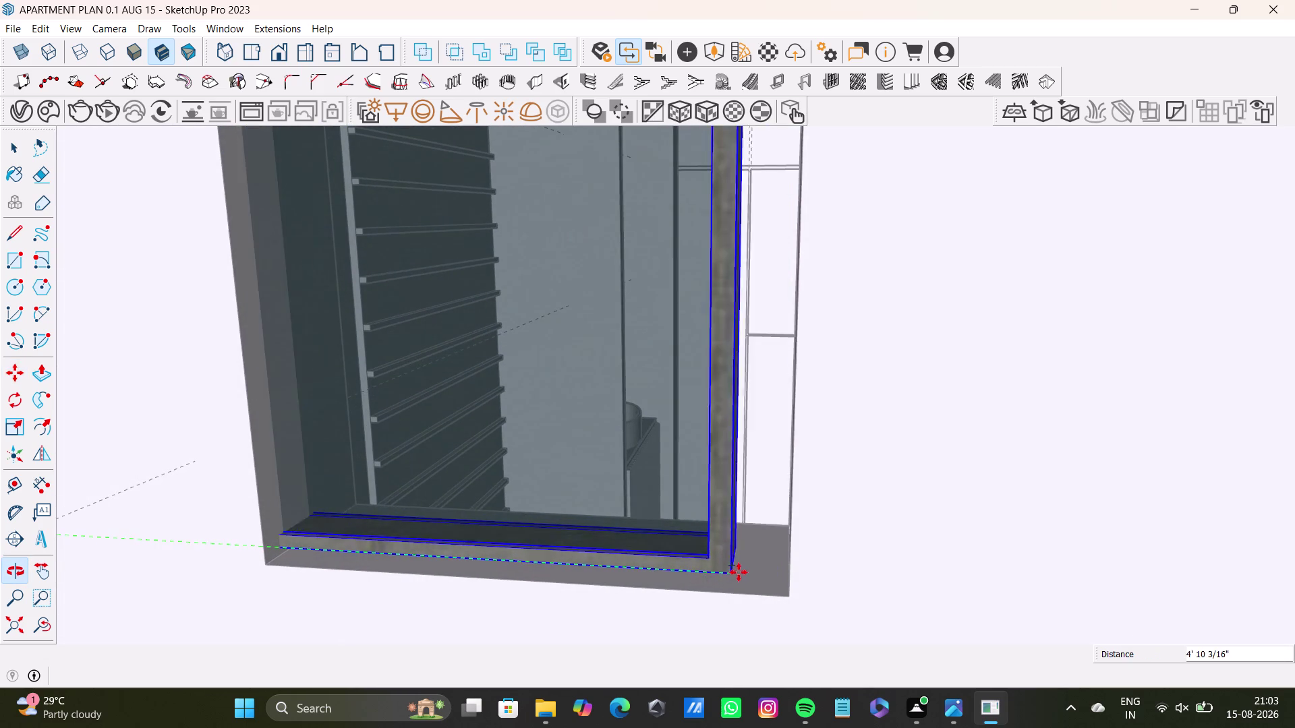
Snap the copied window's corner to the neighbouring opening edge and check the alignment.
click(782, 566)
middle_drag(759, 582, 768, 609)
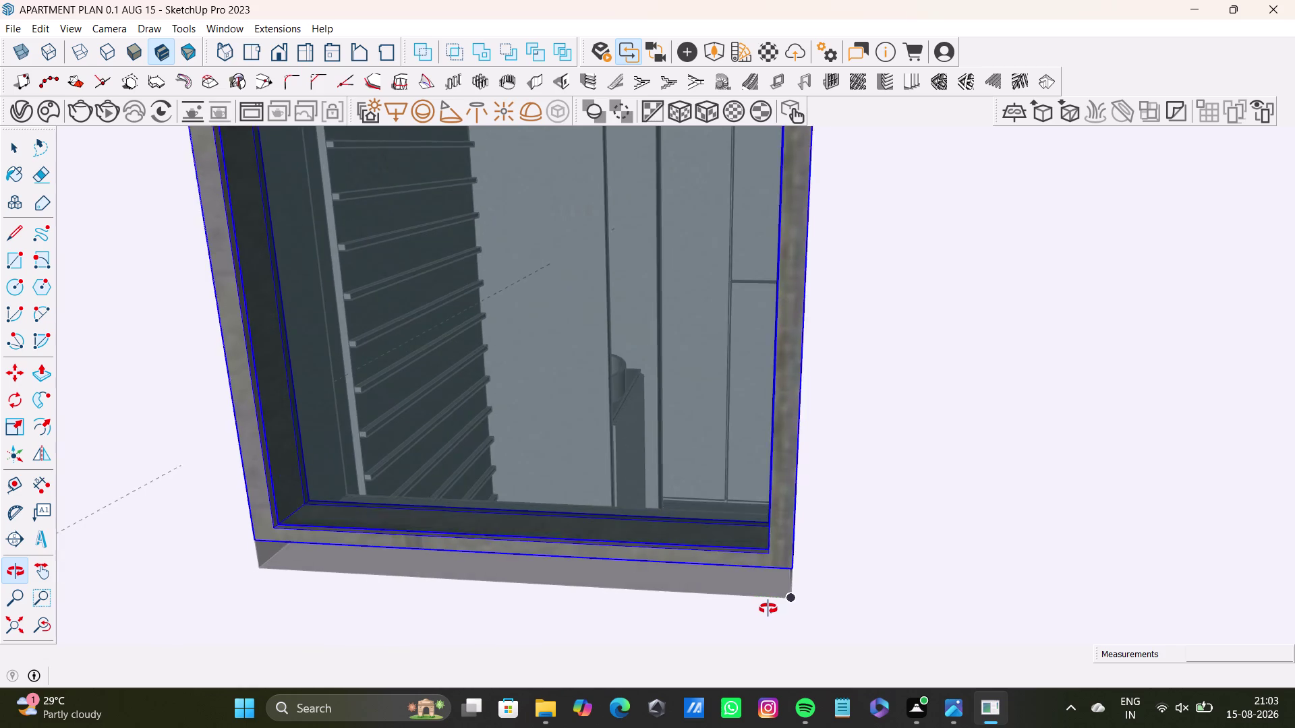
middle_drag(767, 609, 808, 548)
drag(794, 562, 780, 566)
click(789, 570)
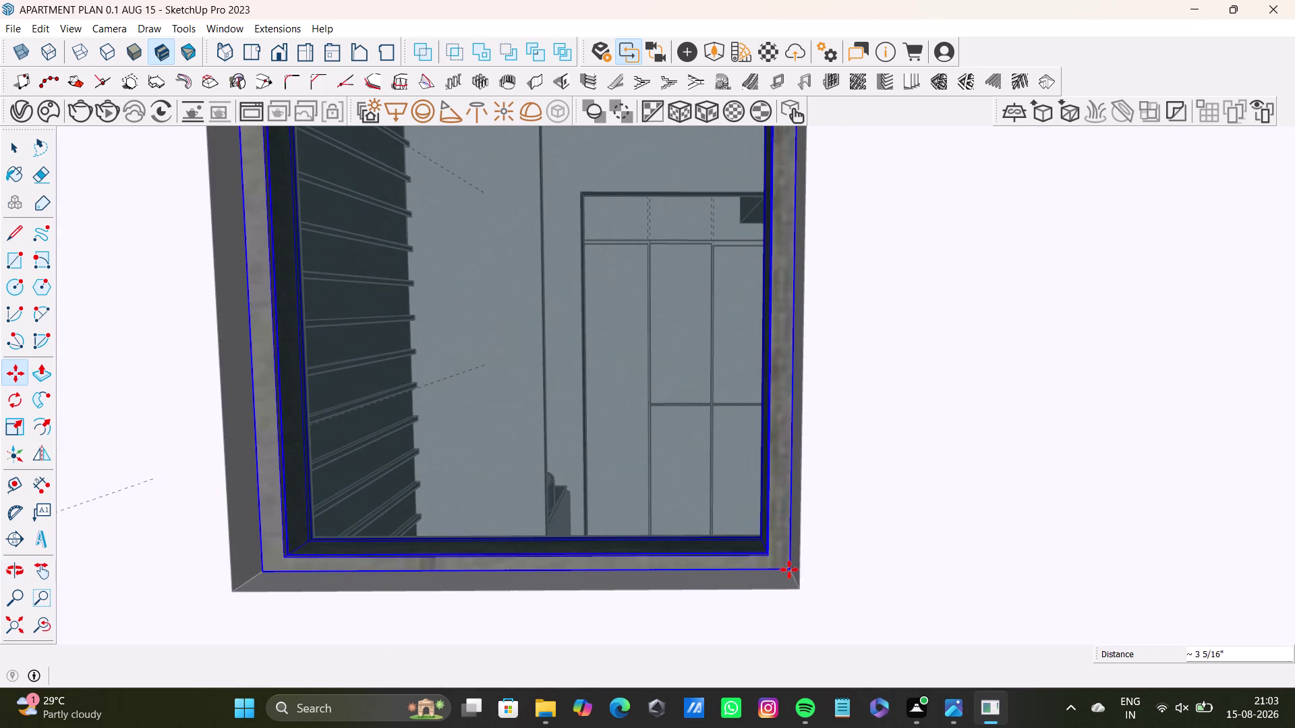
scroll(down, 3)
middle_drag(412, 470, 442, 501)
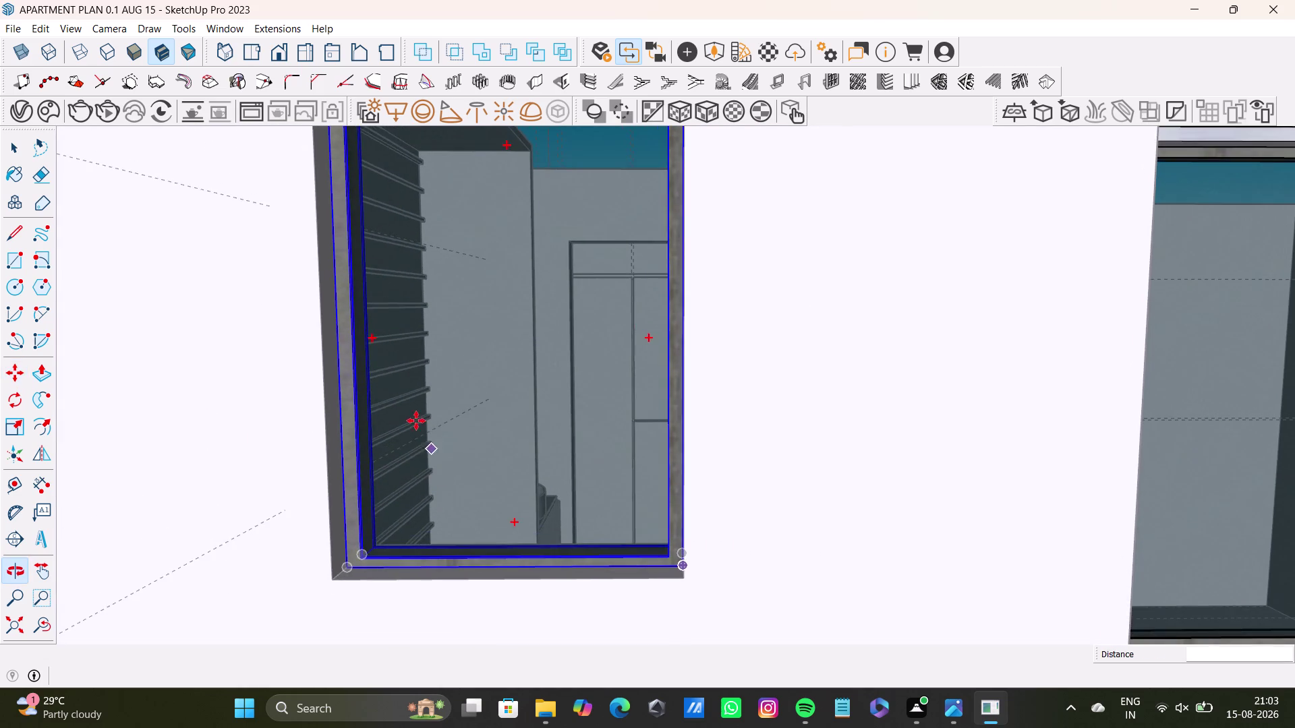
middle_drag(416, 421, 439, 502)
middle_drag(455, 484, 449, 378)
Scale the copied window's width so its side meets the opening edge.
middle_click(462, 420)
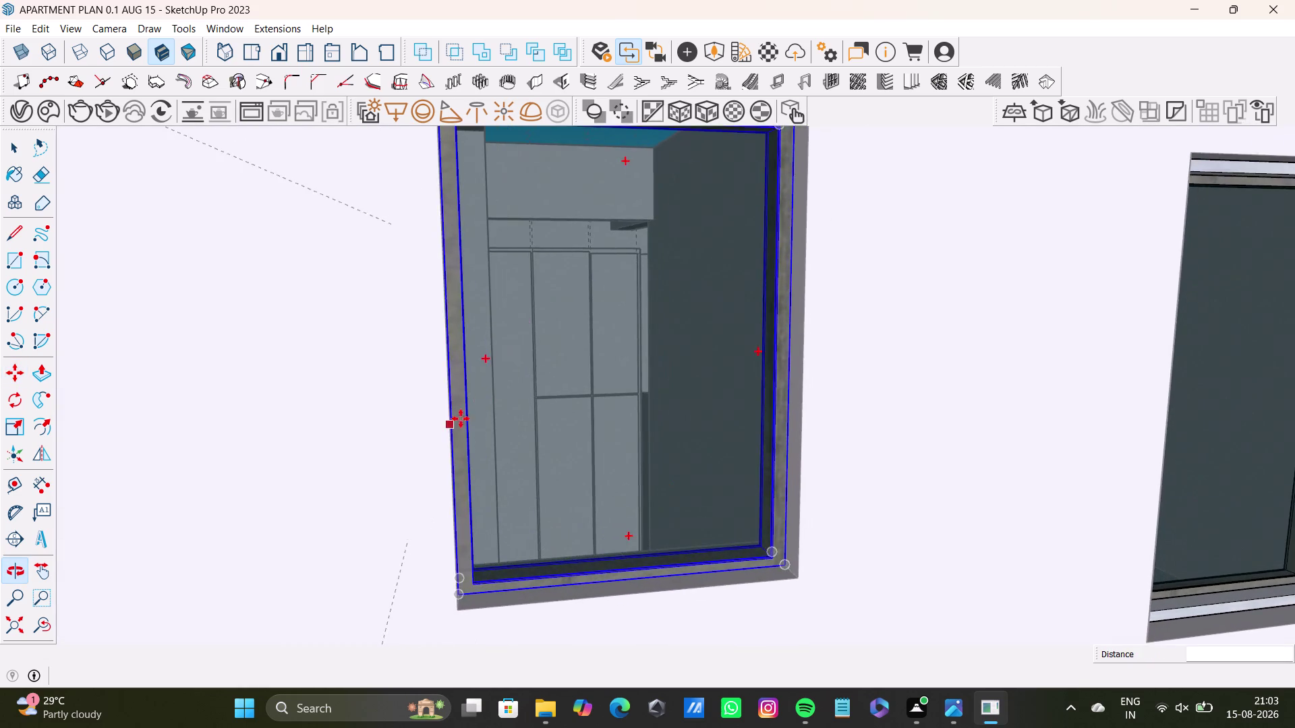
middle_drag(504, 363, 439, 443)
key(s)
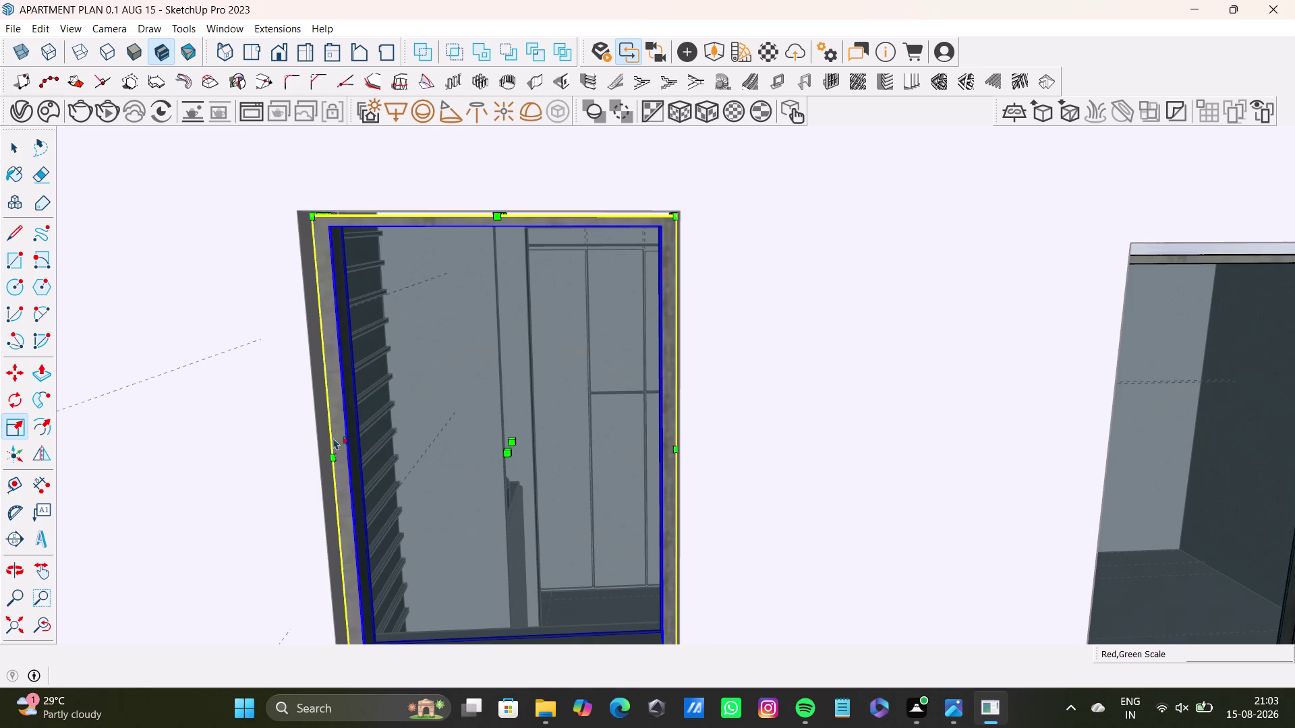
drag(343, 440, 327, 442)
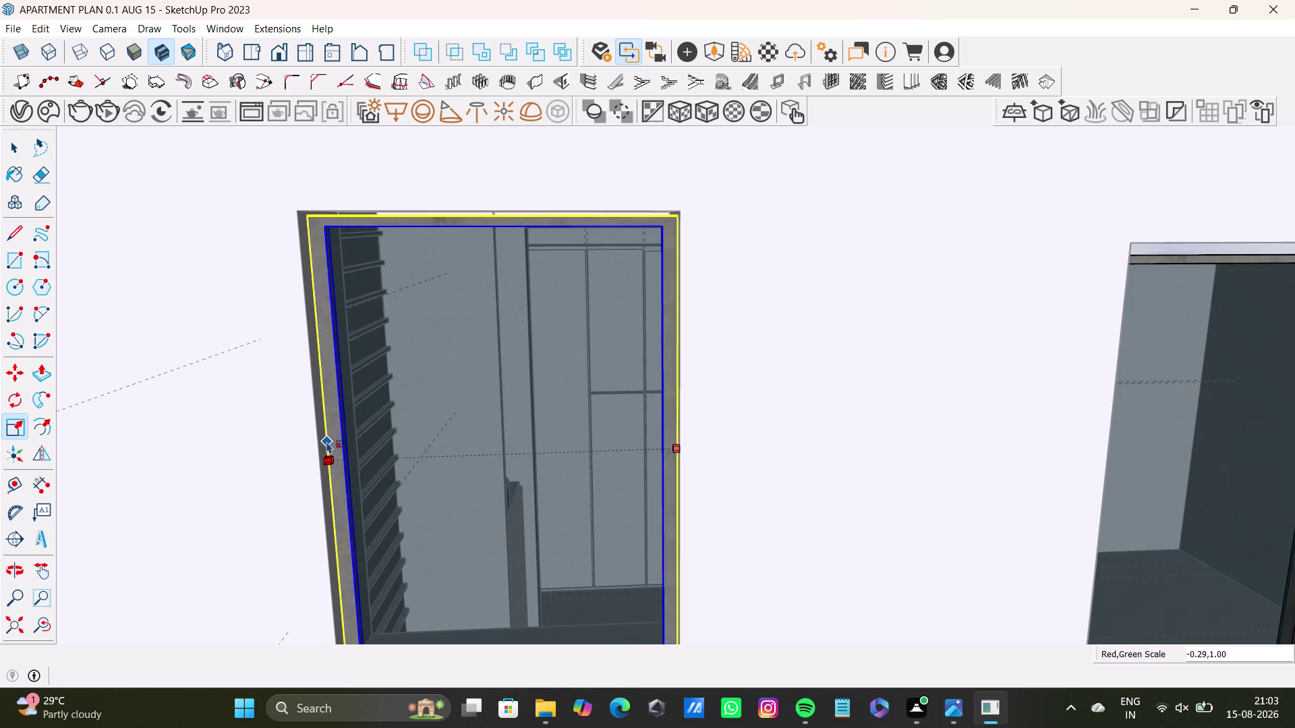
drag(327, 442, 324, 432)
Stretch the copied window's height to the opening top, then return to Select.
middle_drag(441, 347, 443, 357)
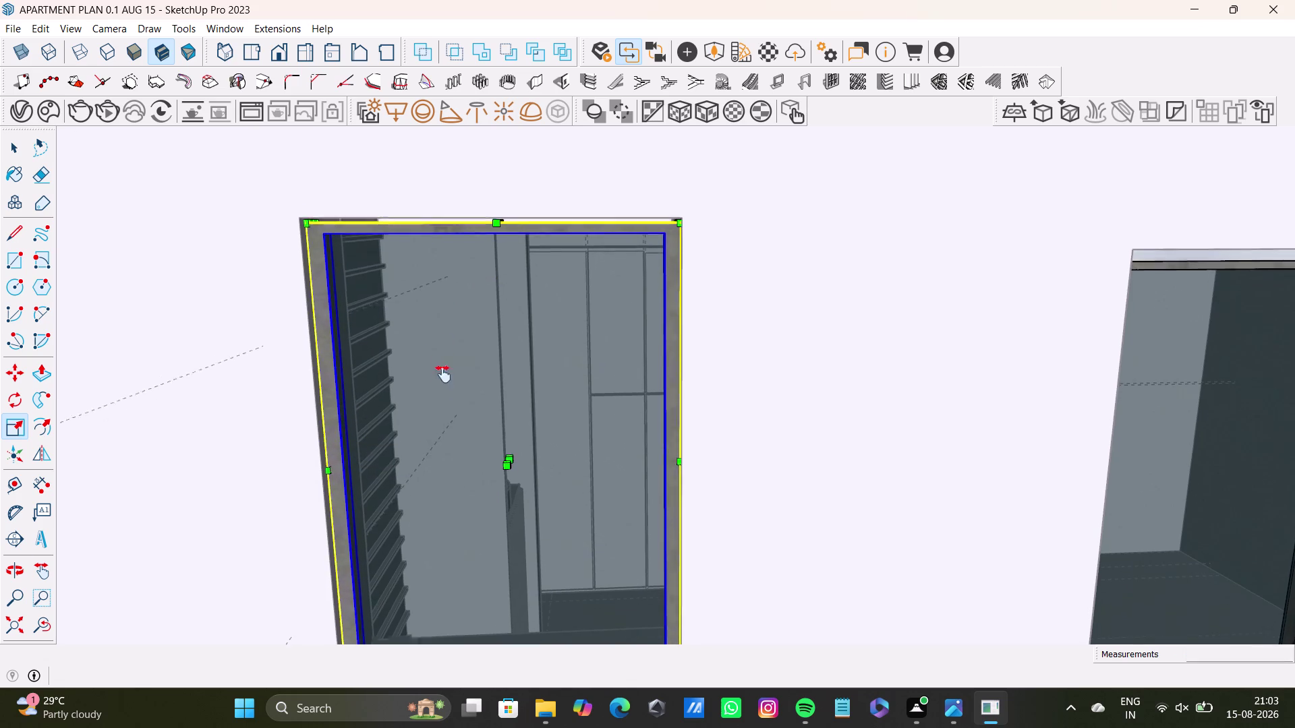
middle_drag(443, 357, 440, 422)
middle_drag(495, 282, 481, 366)
scroll(up, 3)
middle_drag(499, 374, 503, 330)
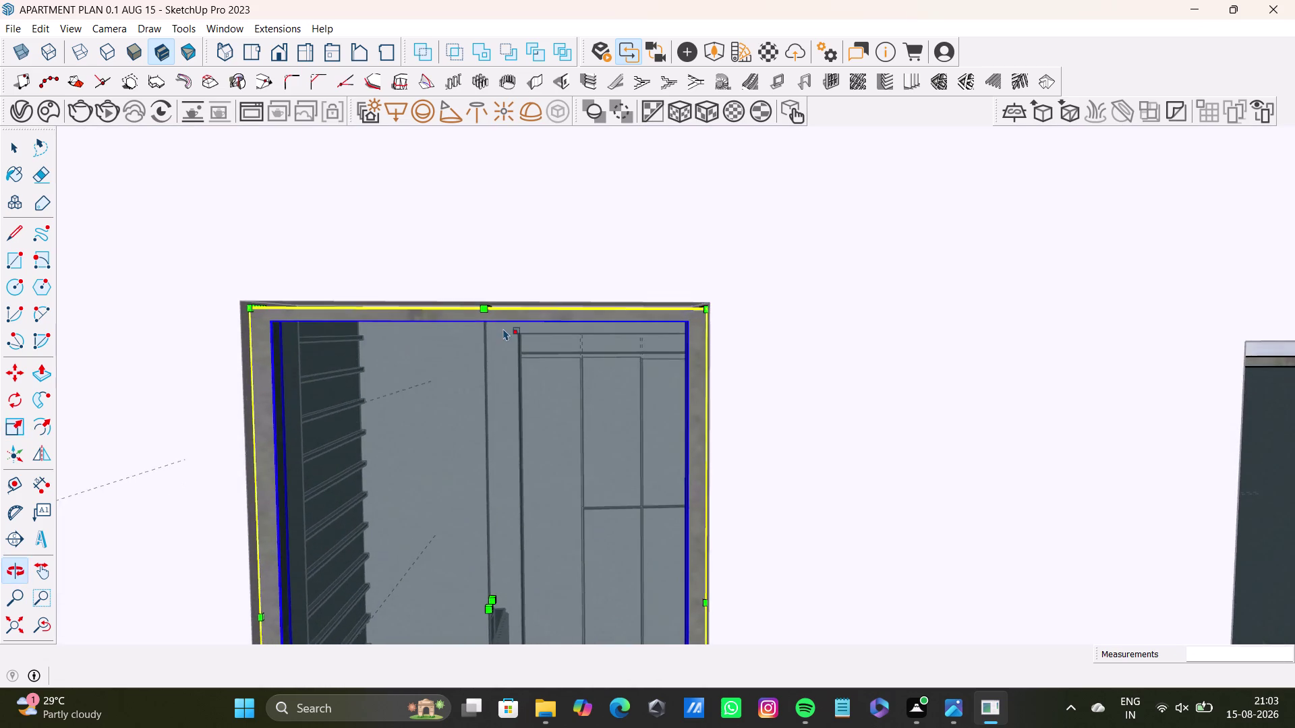
scroll(up, 3)
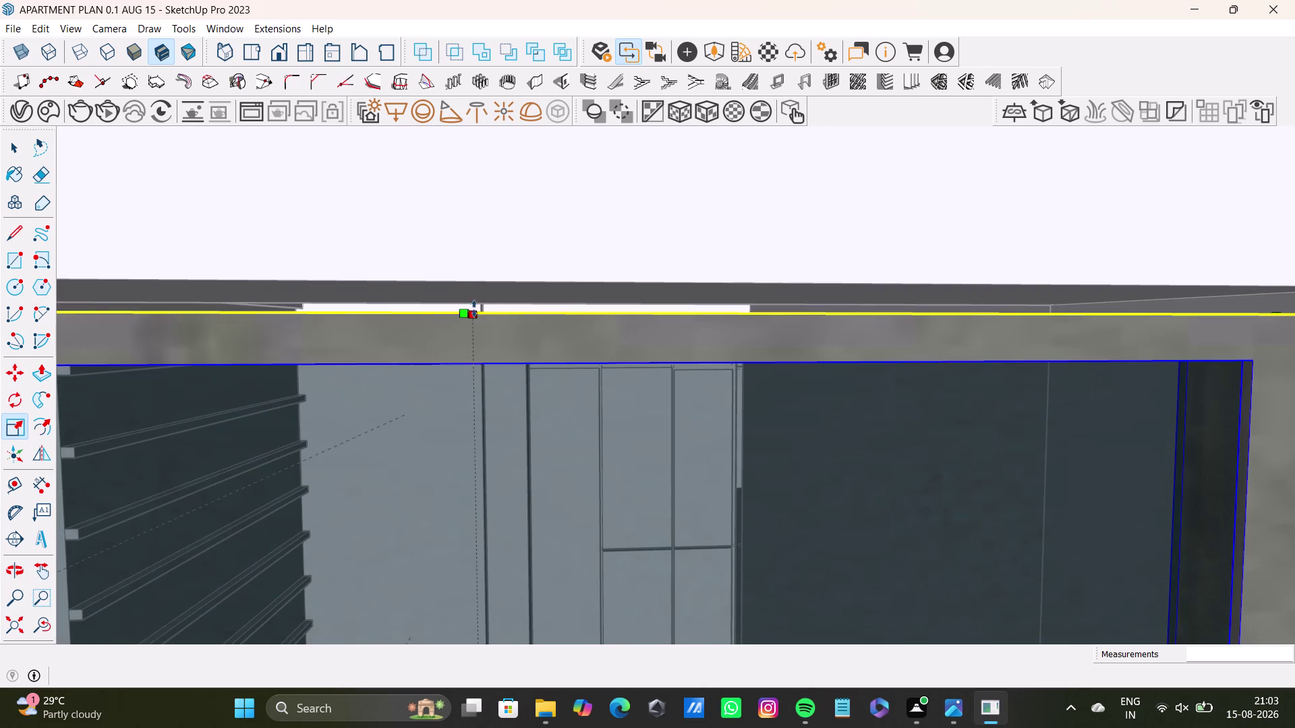
drag(473, 310, 473, 294)
scroll(down, 3)
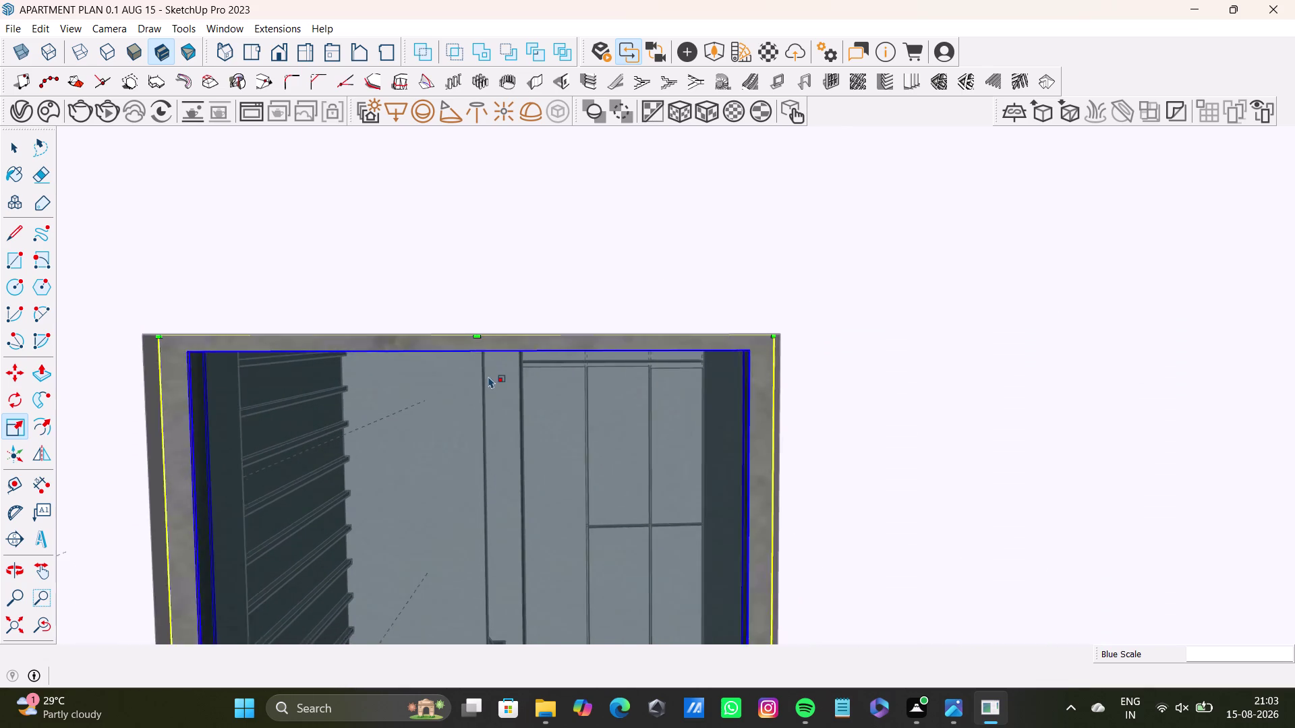
scroll(down, 3)
middle_drag(496, 385, 497, 204)
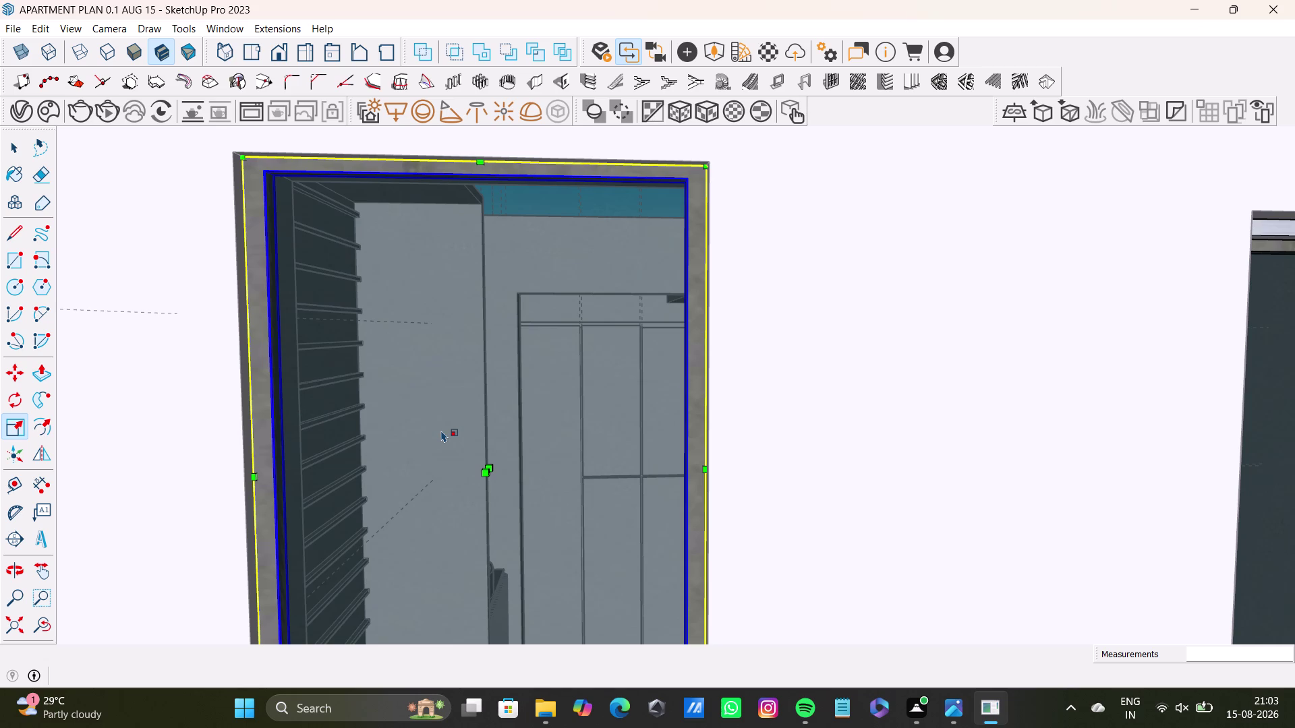
click(240, 156)
key(space)
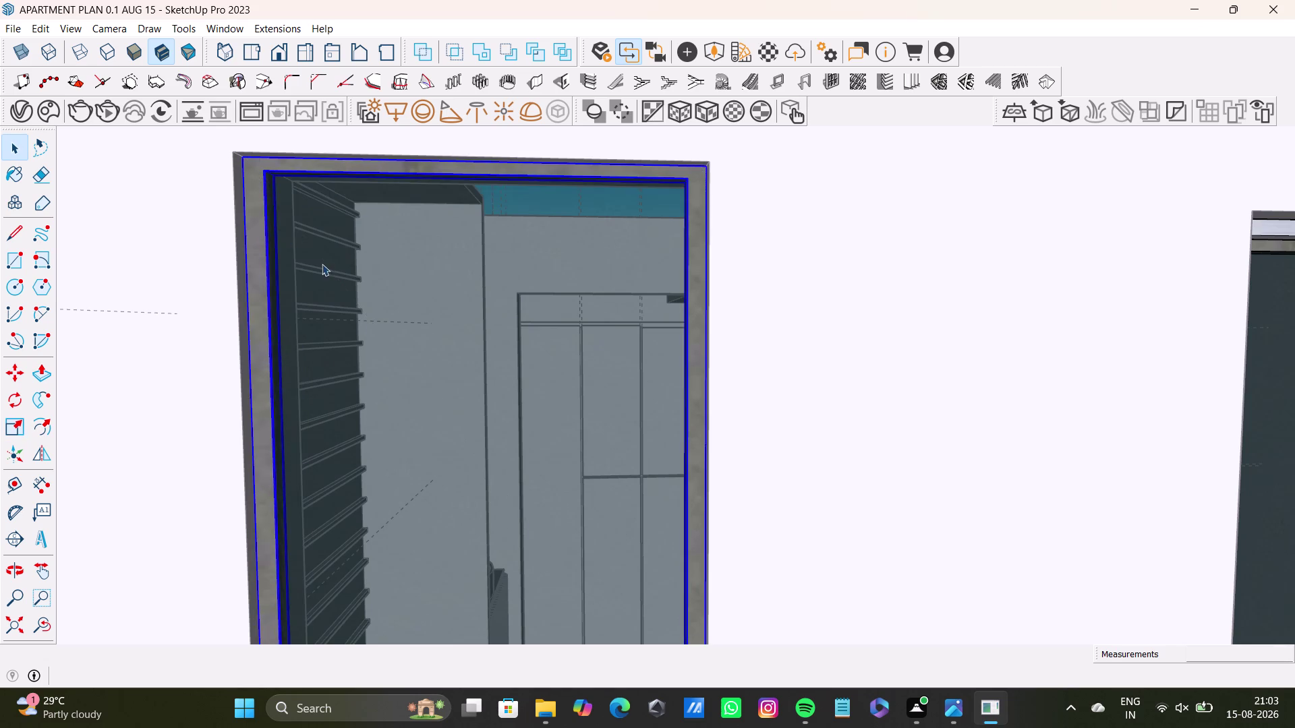
scroll(down, 3)
middle_drag(386, 311, 463, 491)
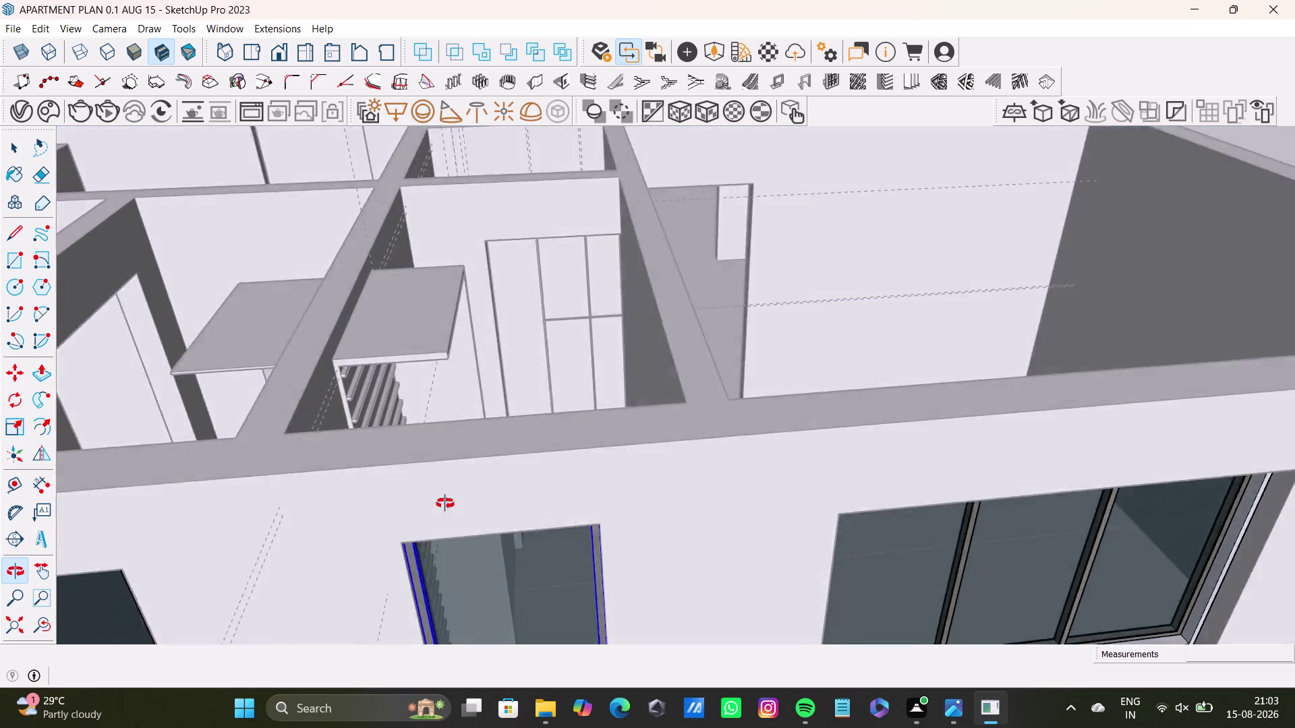
middle_drag(463, 492, 298, 519)
scroll(down, 3)
middle_drag(314, 474, 455, 391)
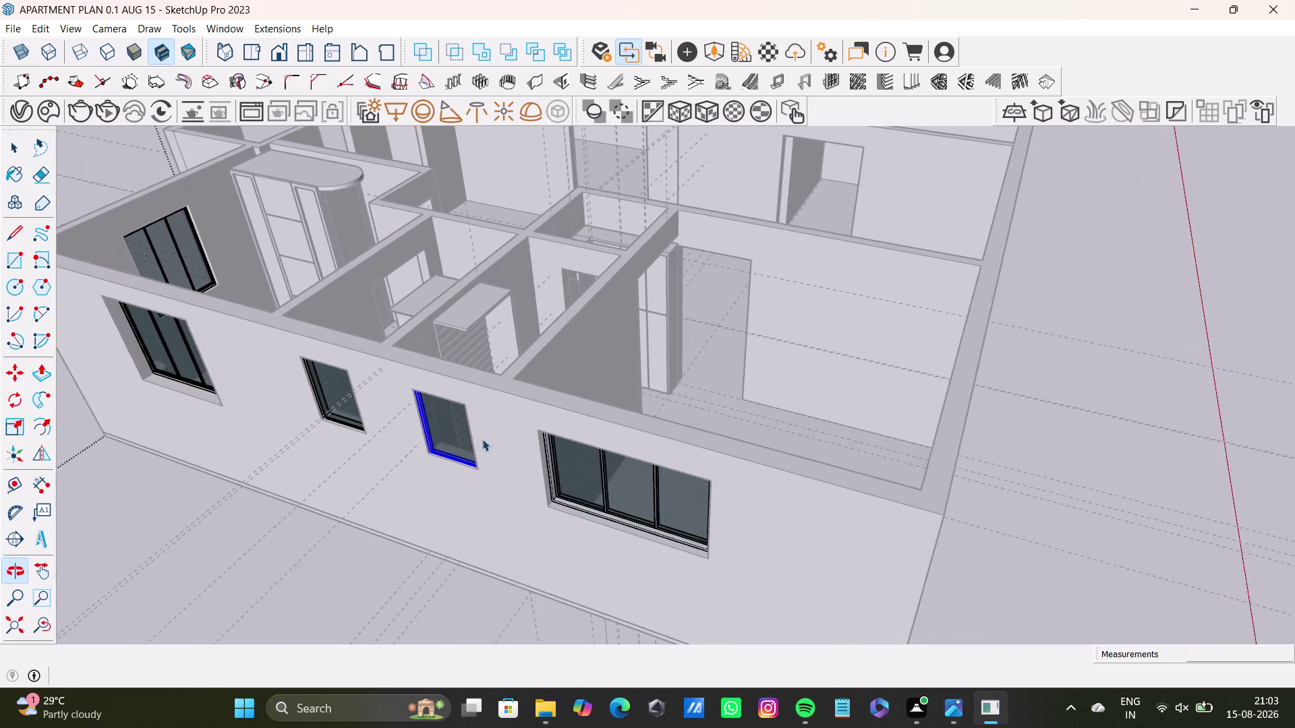
middle_drag(487, 441, 539, 477)
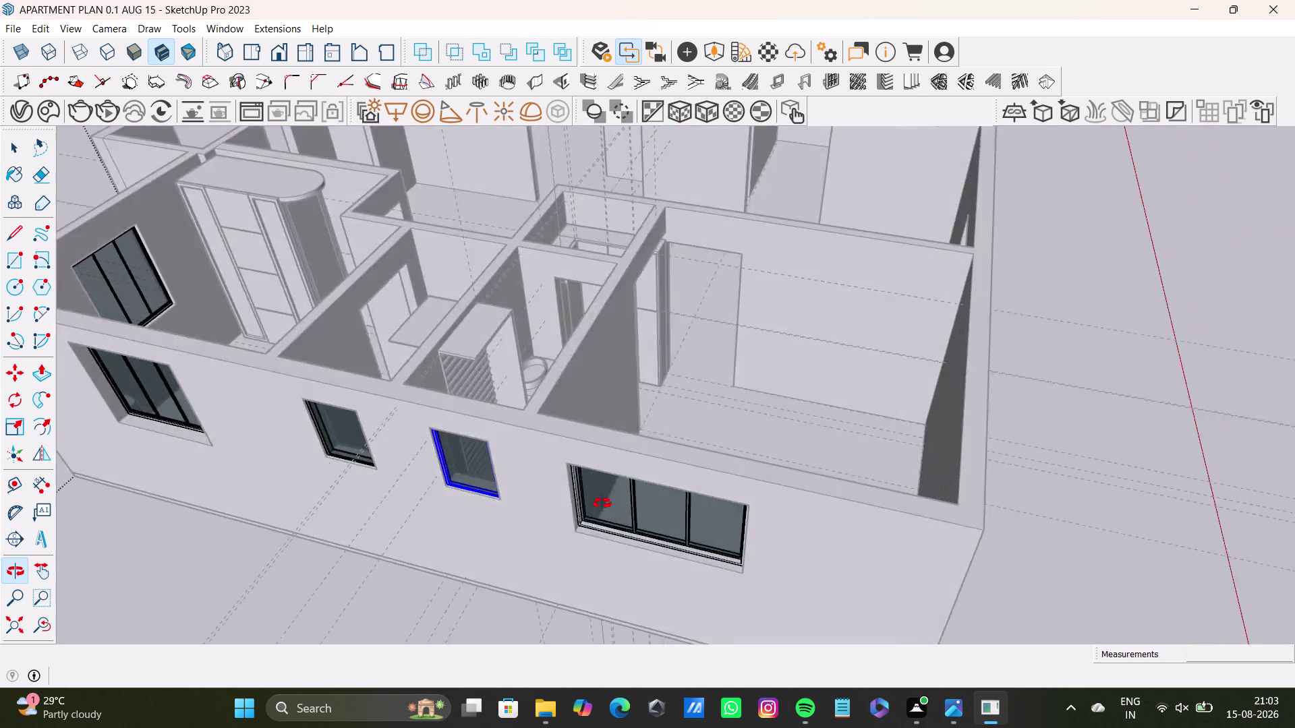
middle_drag(538, 476, 542, 371)
key(space)
click(487, 395)
key(space)
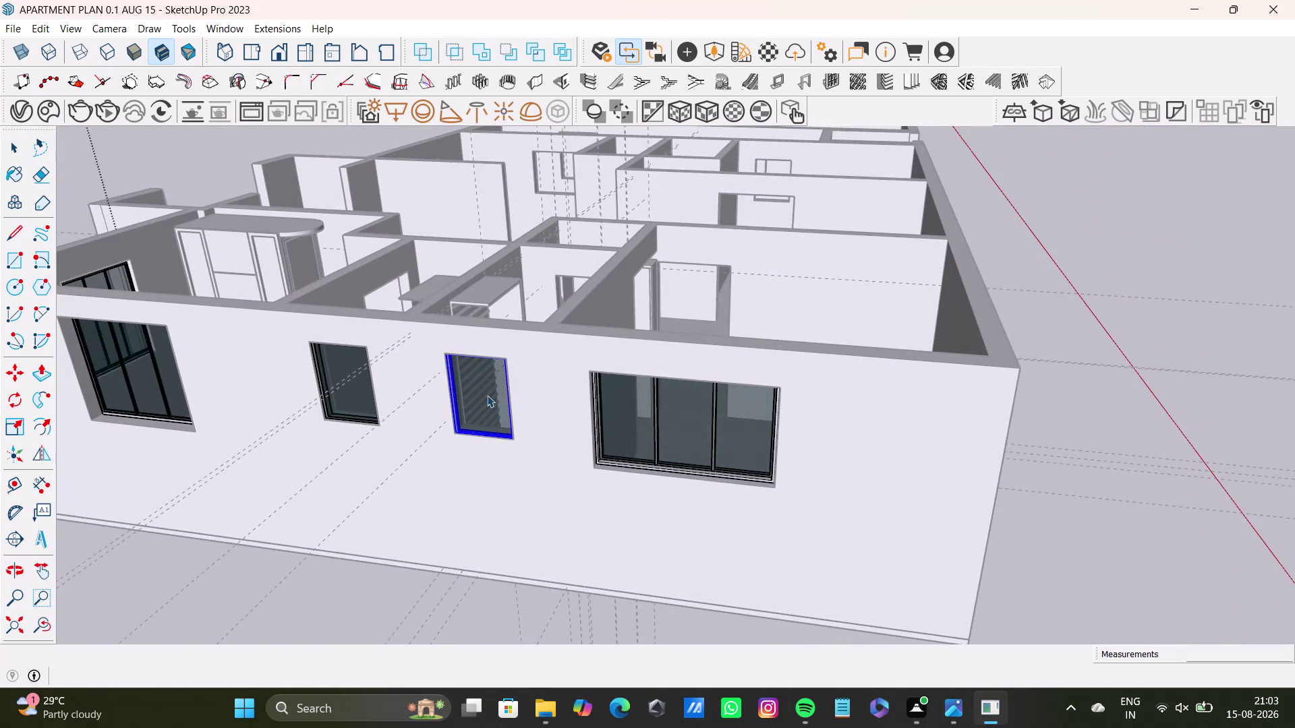
scroll(down, 3)
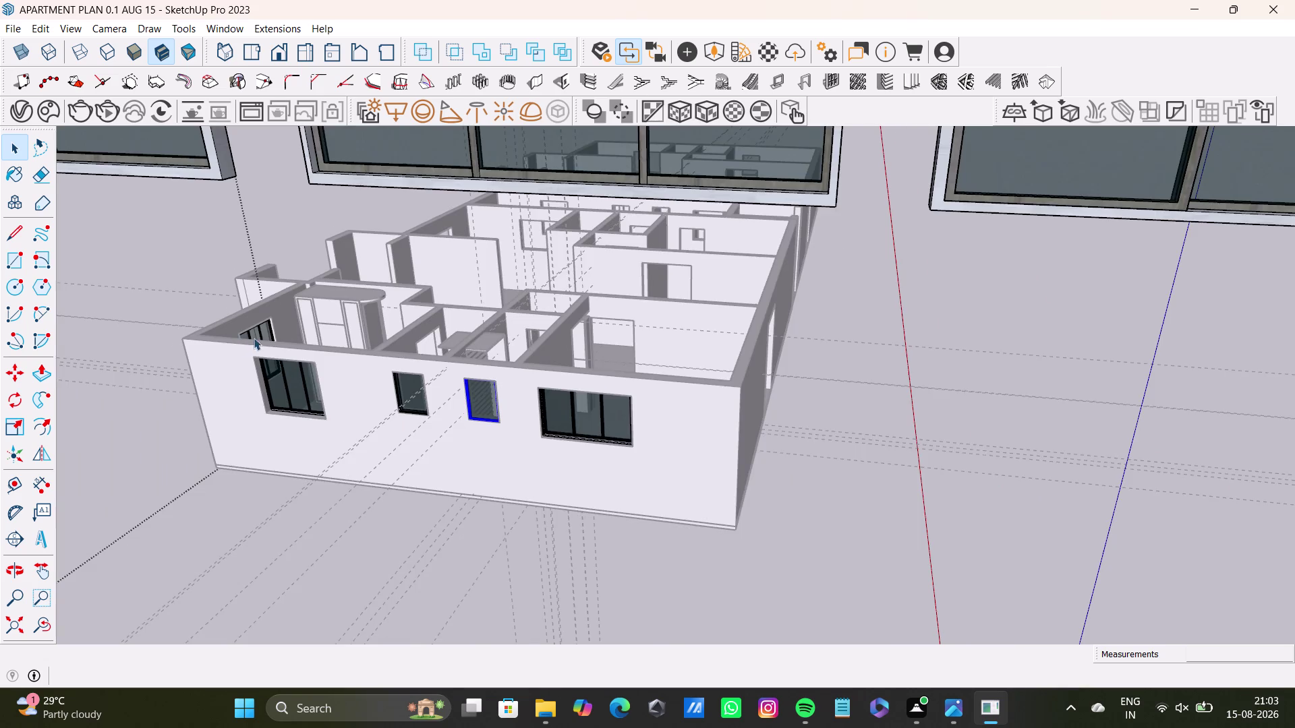
scroll(up, 3)
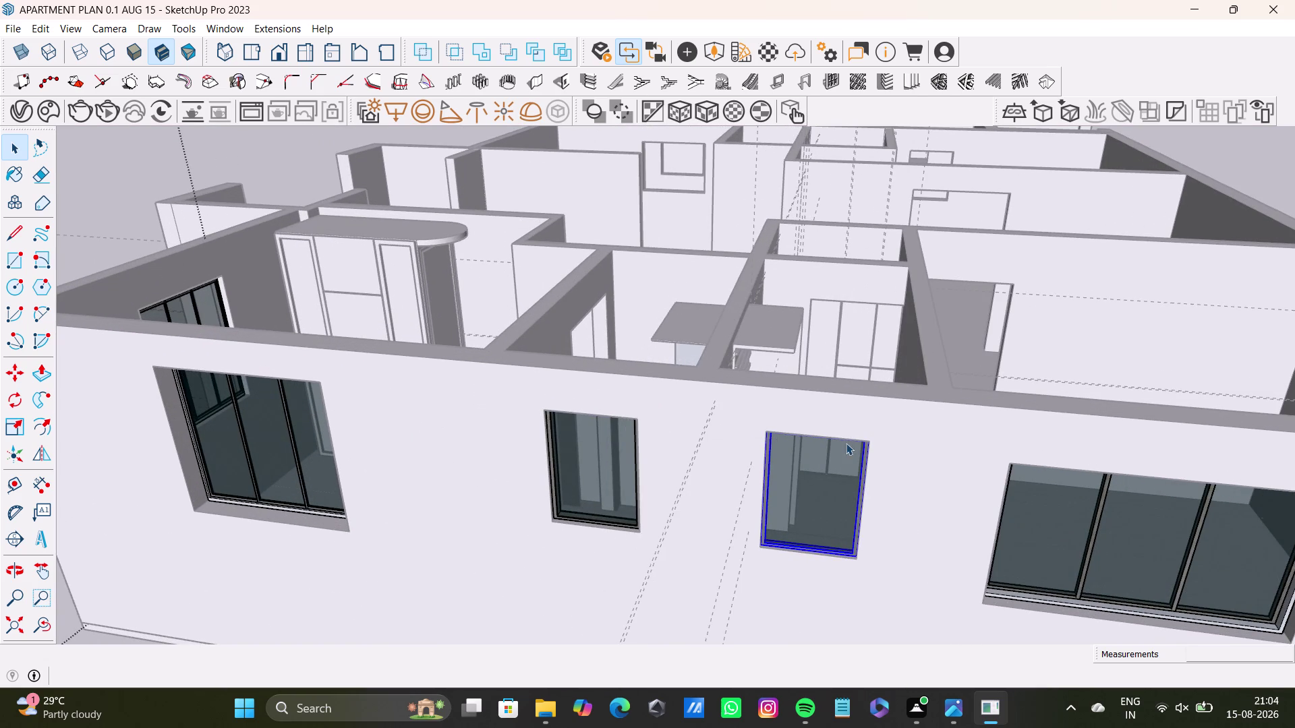
scroll(down, 3)
middle_drag(847, 445, 673, 434)
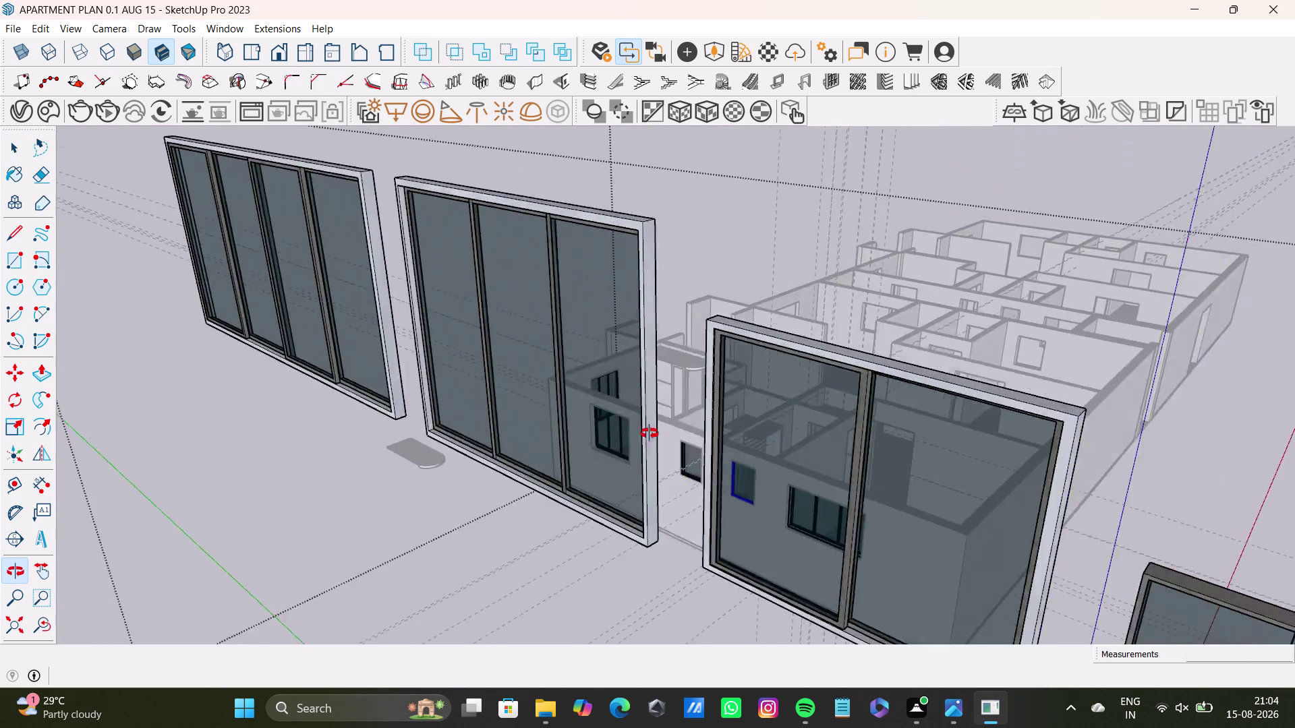
middle_drag(674, 433, 549, 514)
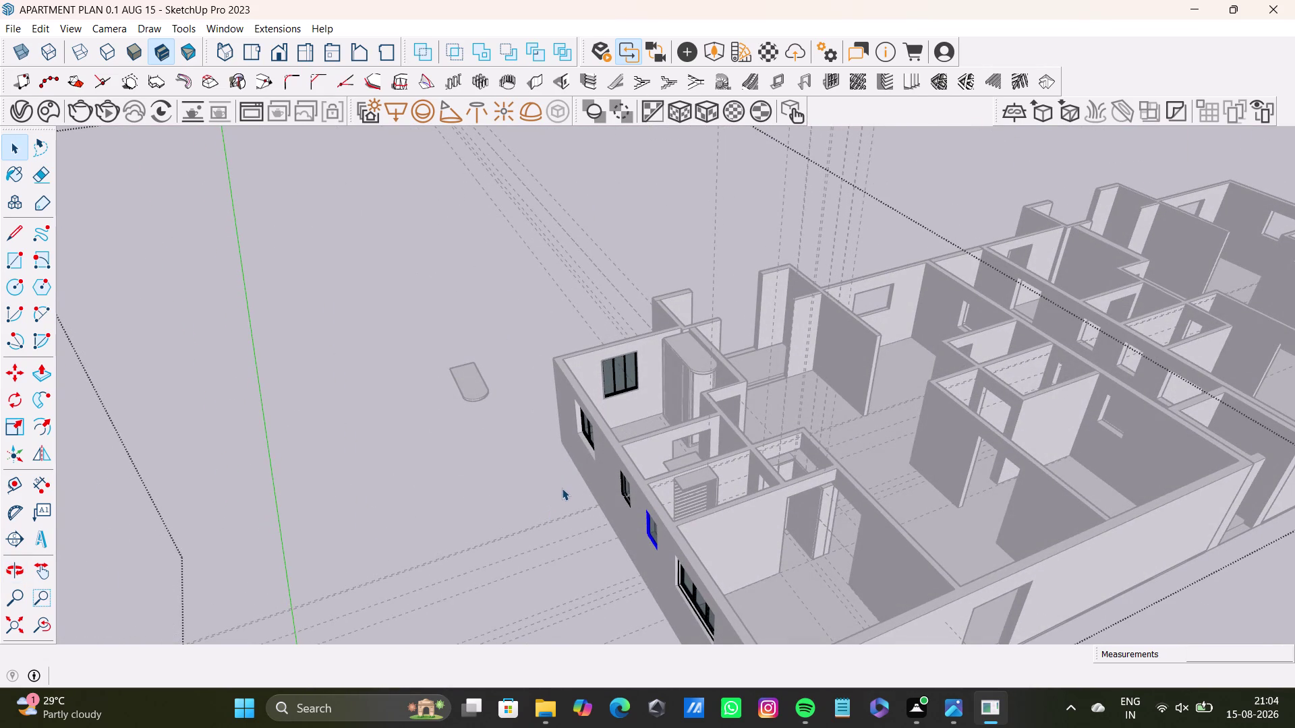
middle_drag(550, 487, 649, 386)
middle_drag(624, 410, 841, 431)
click(427, 382)
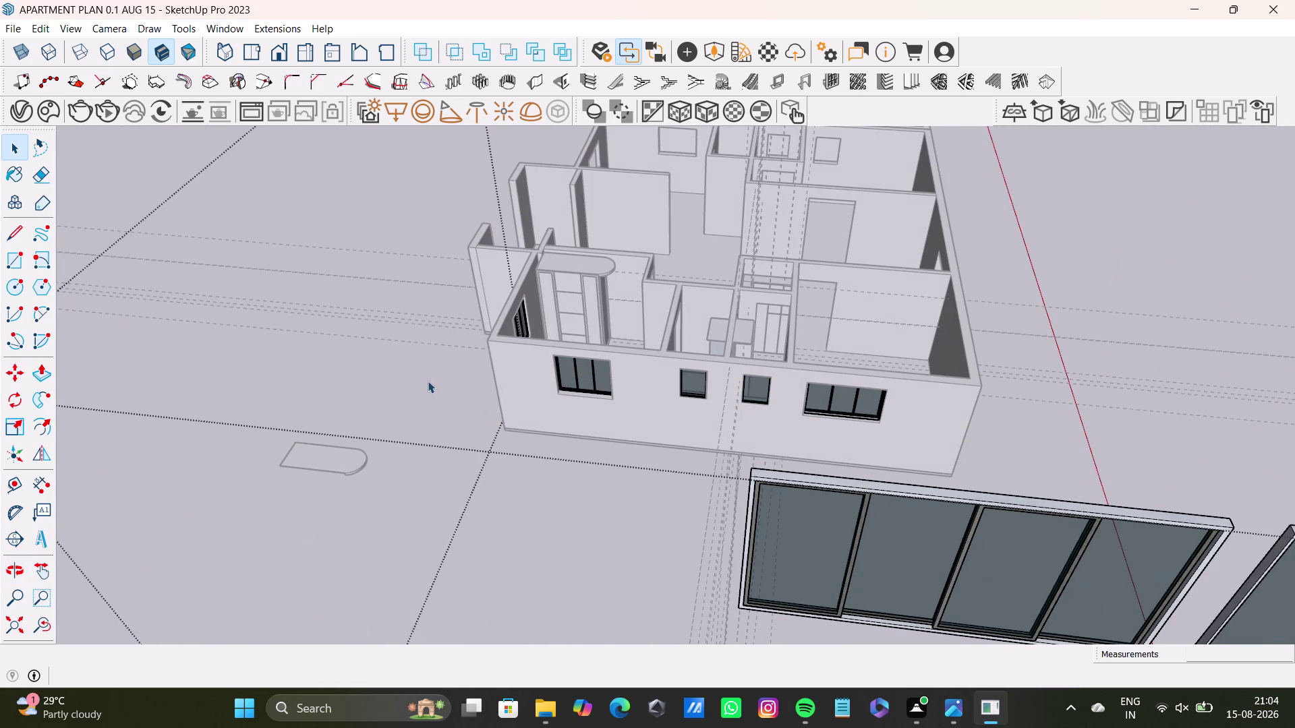
double_click(1038, 350)
scroll(up, 3)
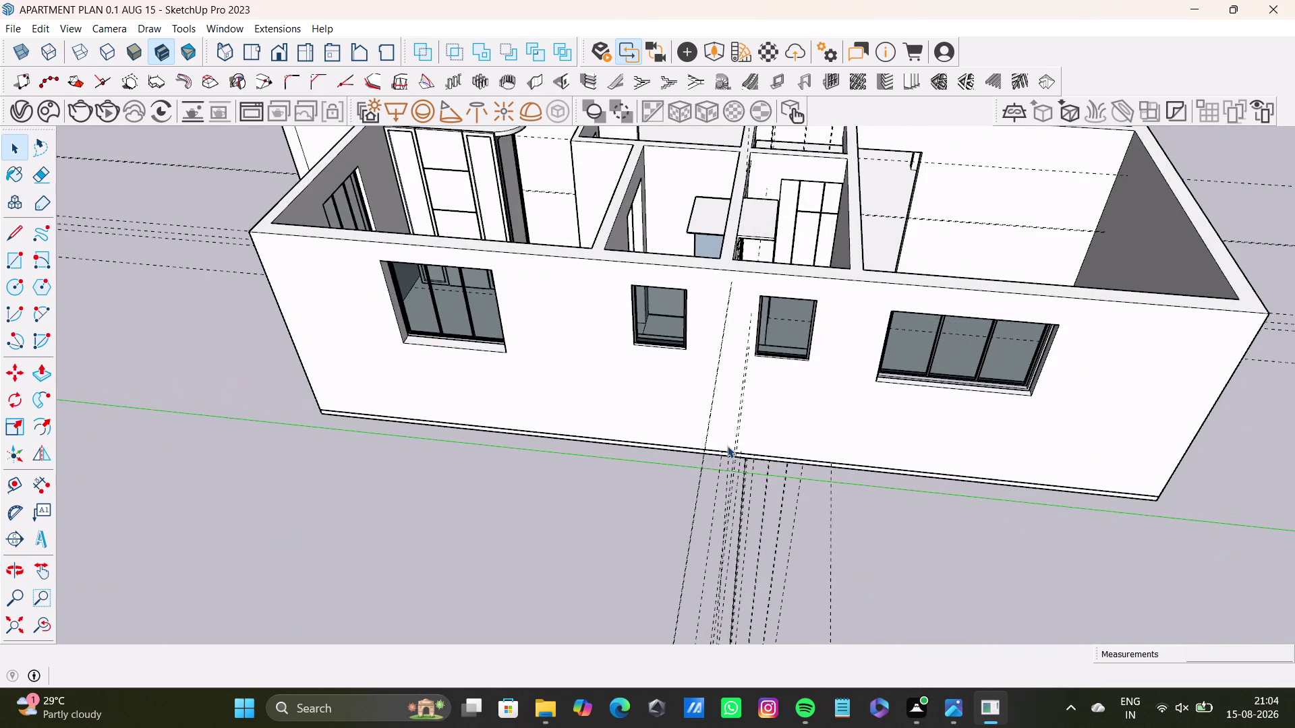
middle_drag(727, 446, 555, 586)
scroll(up, 3)
middle_drag(549, 419, 755, 438)
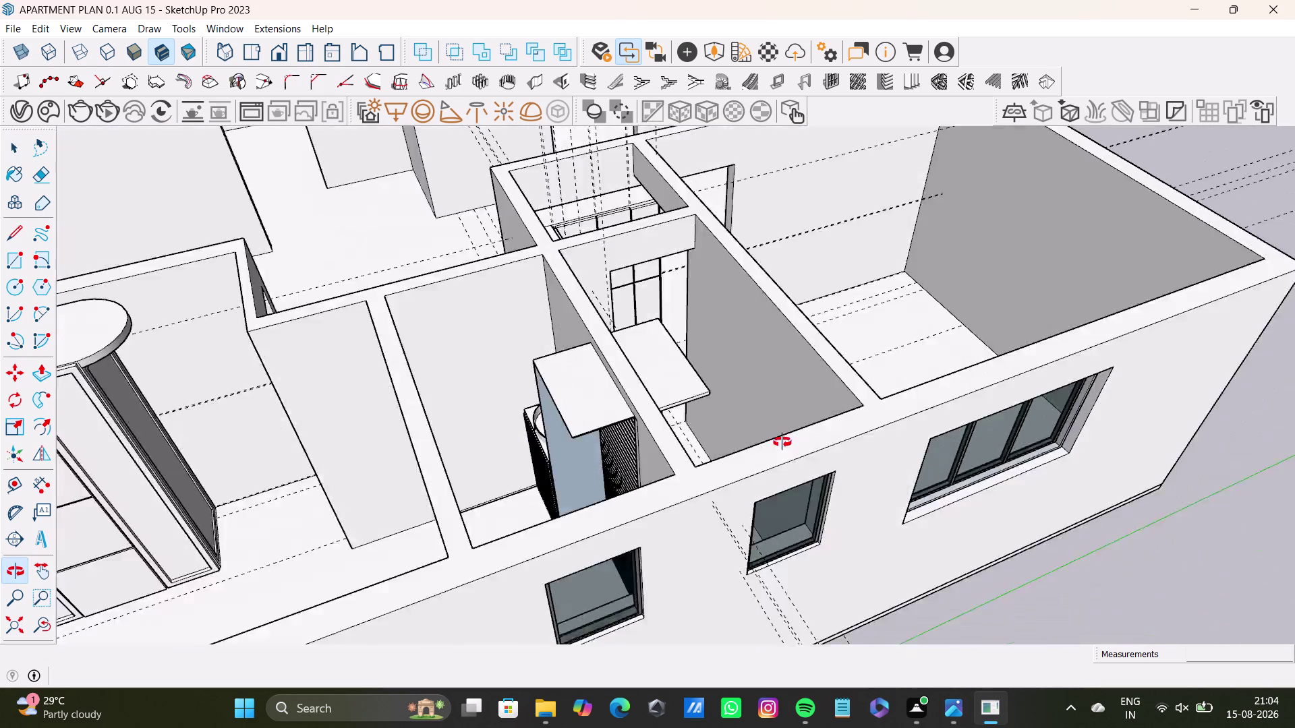
middle_drag(755, 438, 491, 319)
scroll(down, 3)
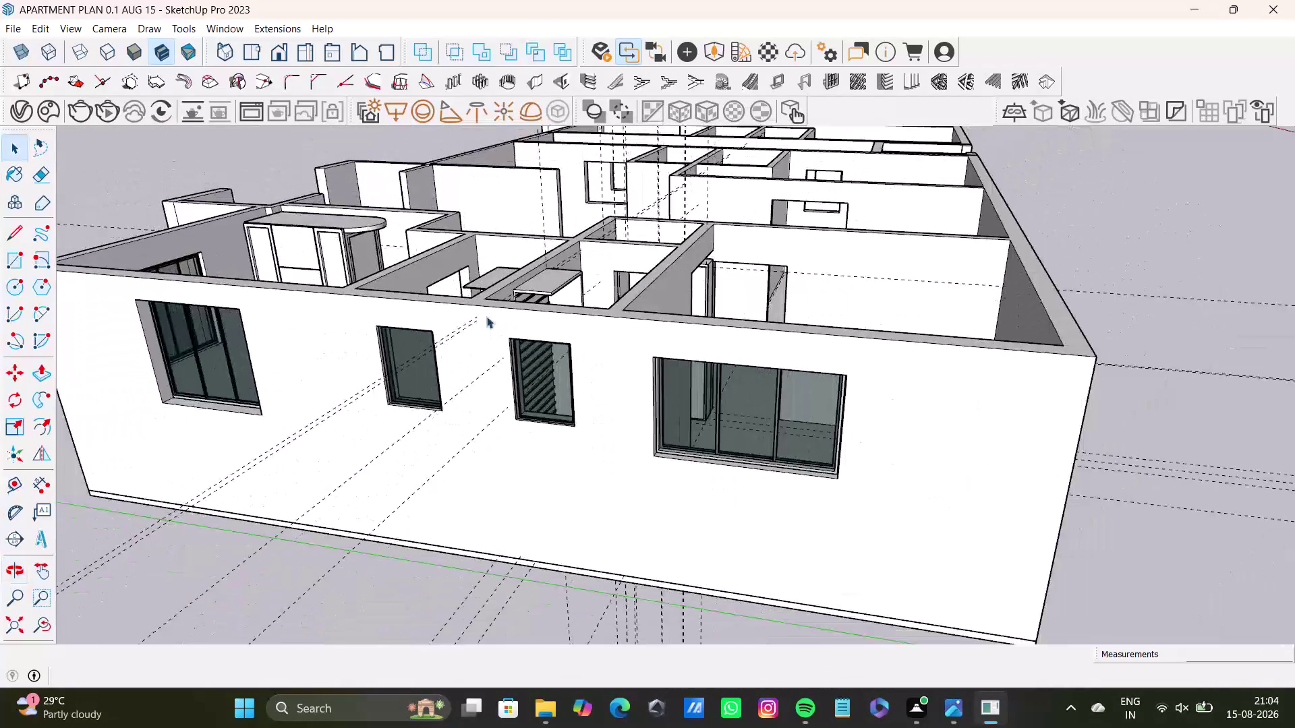
scroll(down, 3)
scroll(down, 3)
middle_drag(484, 341, 505, 419)
middle_drag(509, 424, 275, 450)
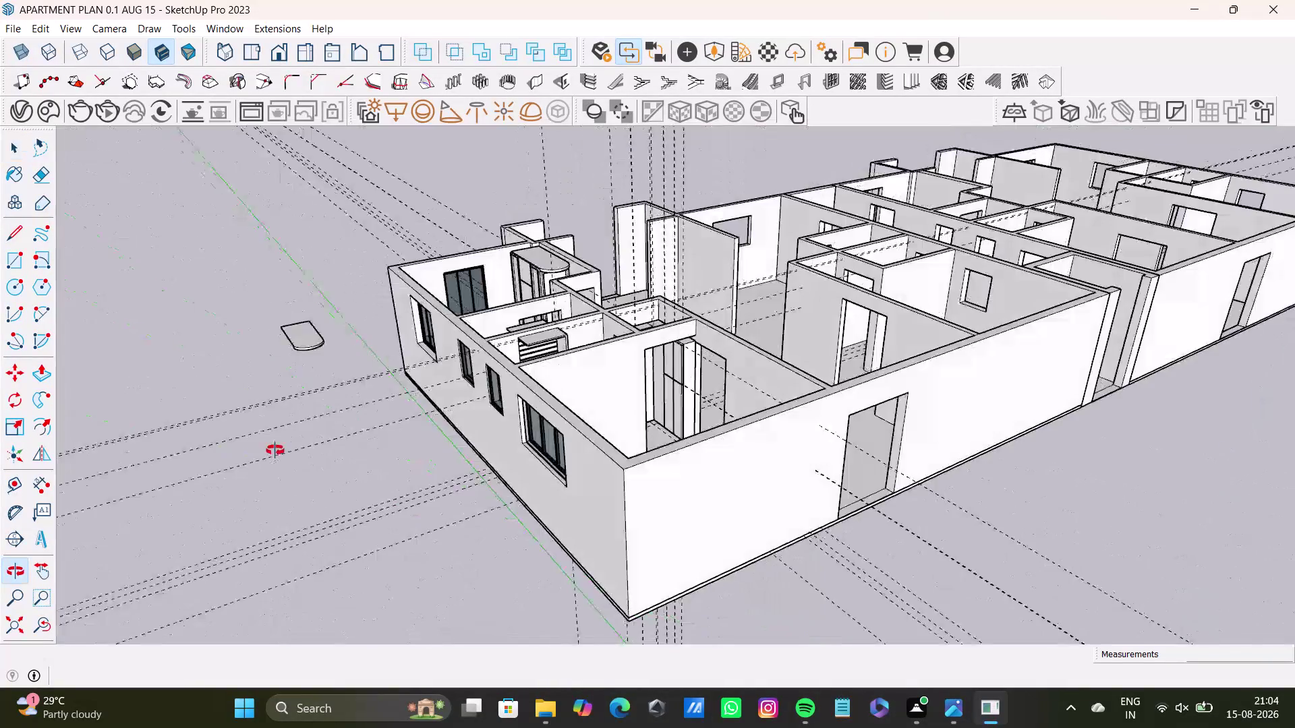
middle_drag(275, 450, 275, 449)
scroll(down, 3)
middle_drag(489, 391, 721, 464)
scroll(up, 3)
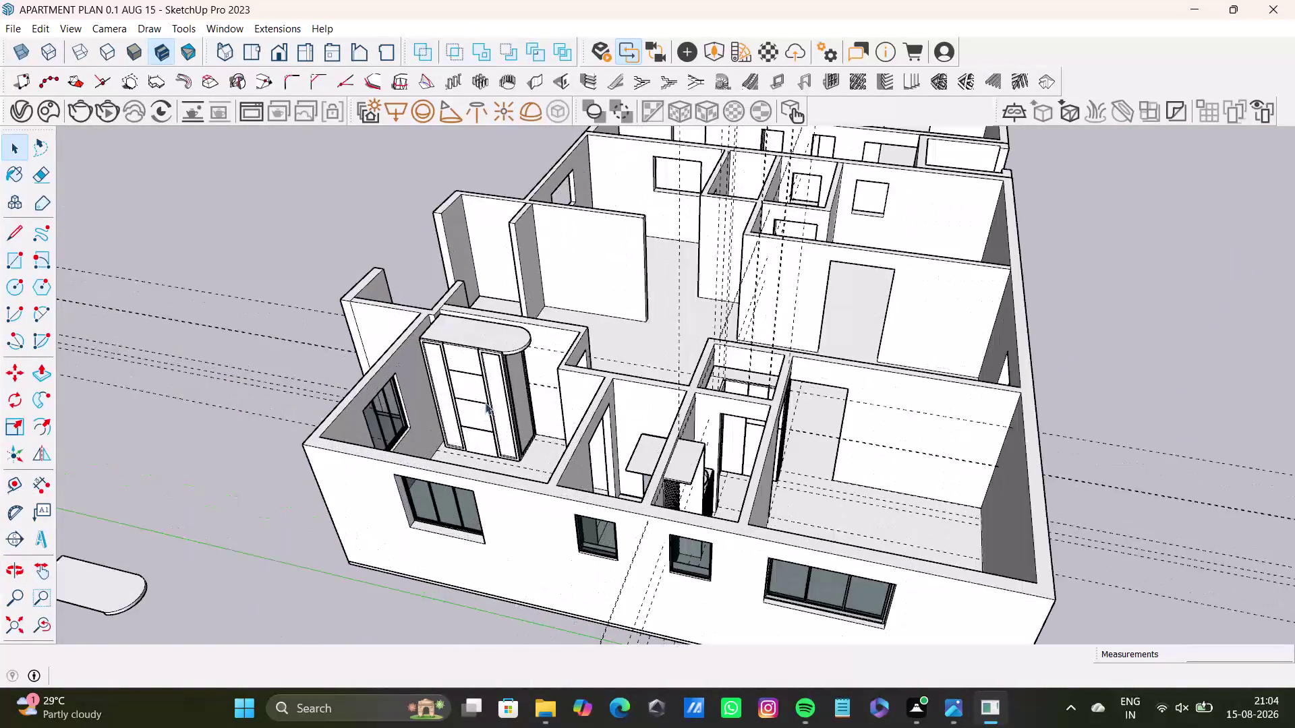
middle_drag(521, 403, 985, 513)
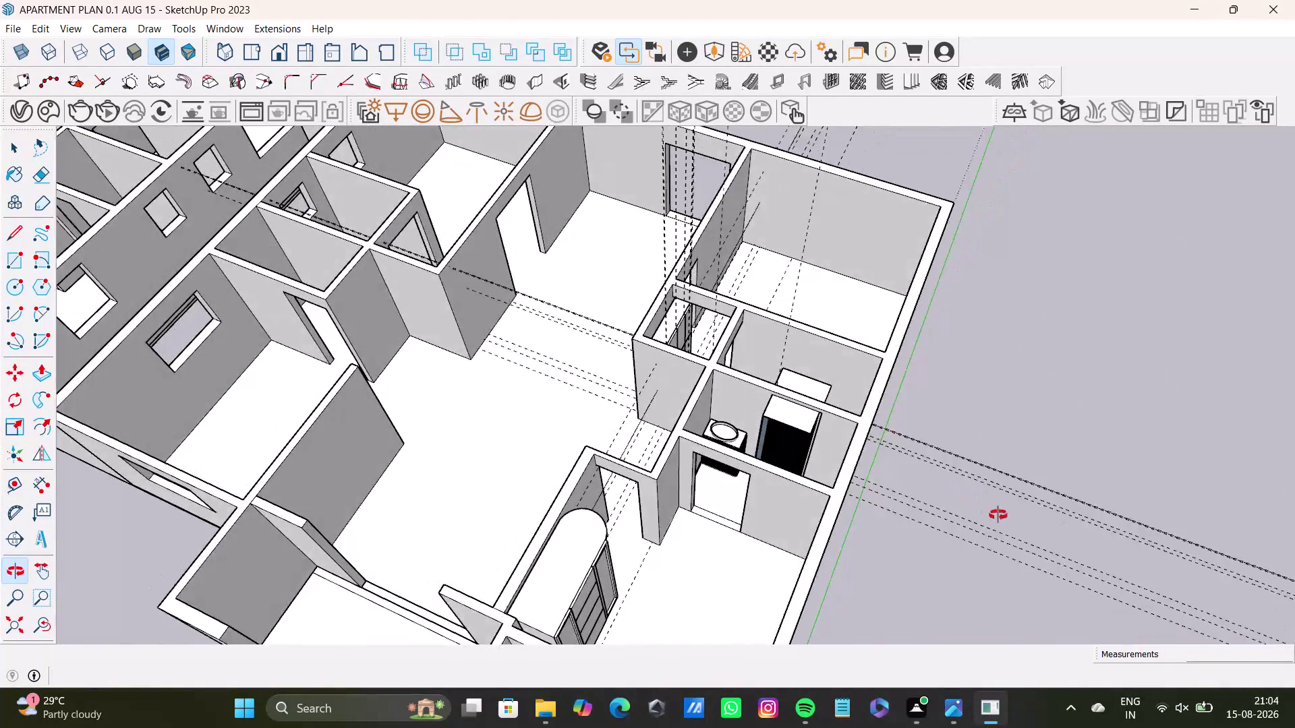
middle_drag(985, 513, 313, 476)
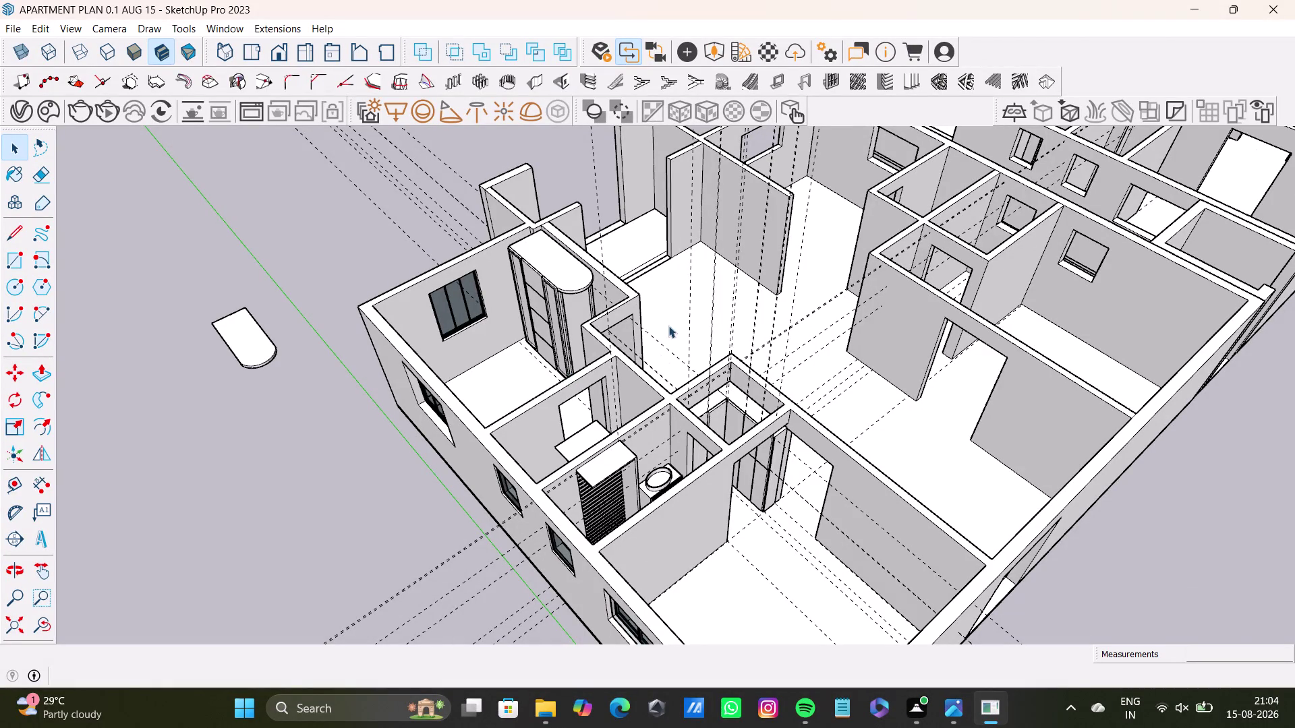
middle_drag(596, 381, 373, 370)
scroll(up, 3)
middle_drag(642, 334, 461, 351)
scroll(up, 3)
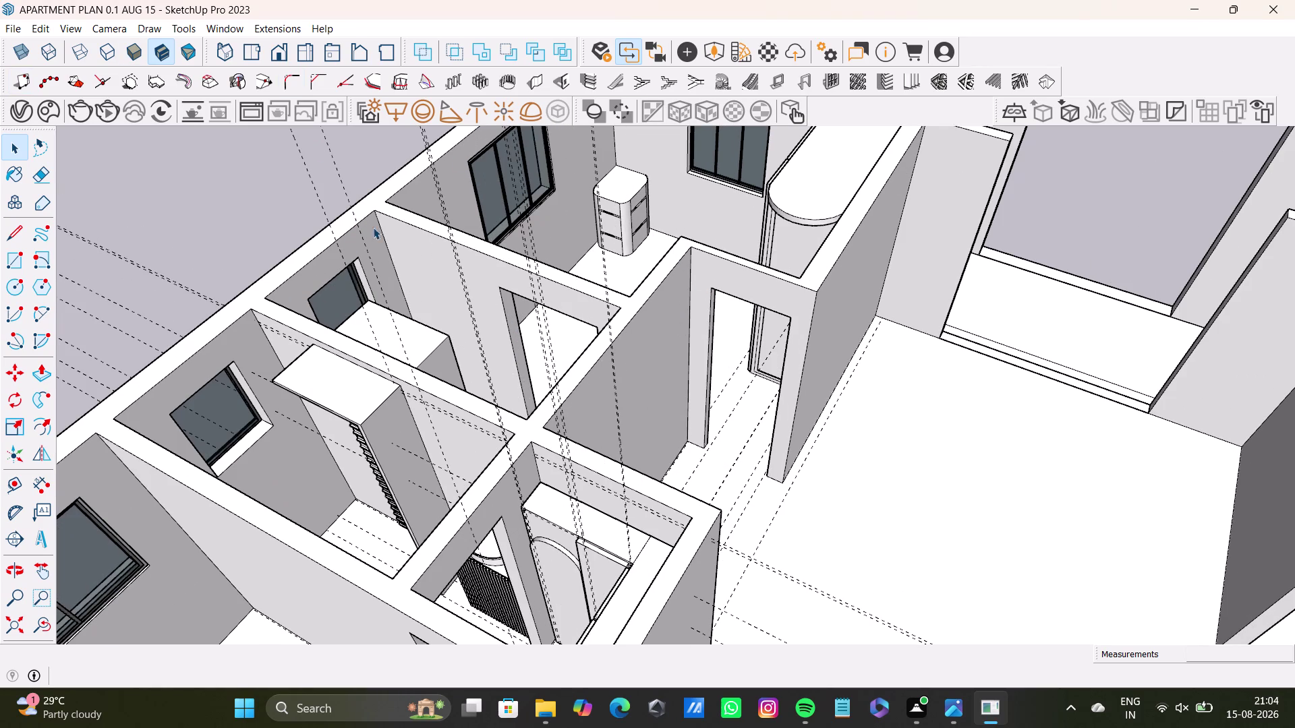
triple_click(275, 197)
middle_drag(707, 347, 409, 386)
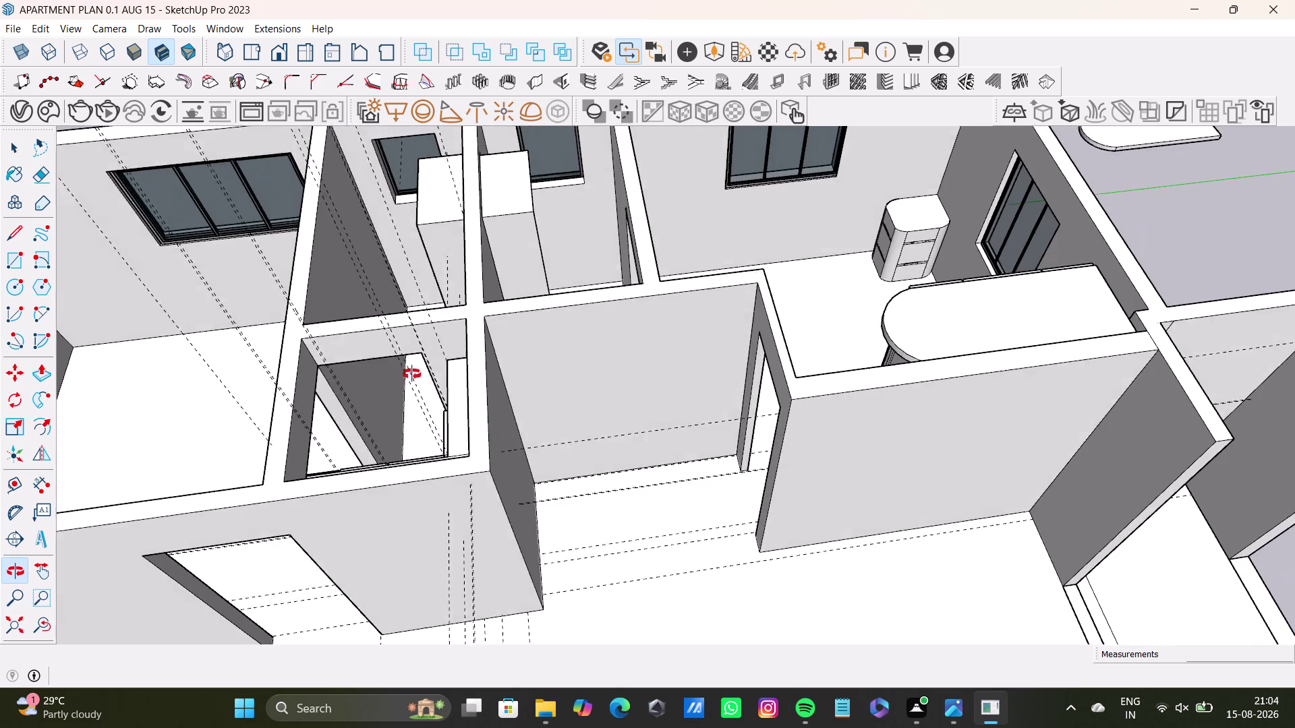
middle_drag(409, 386, 418, 341)
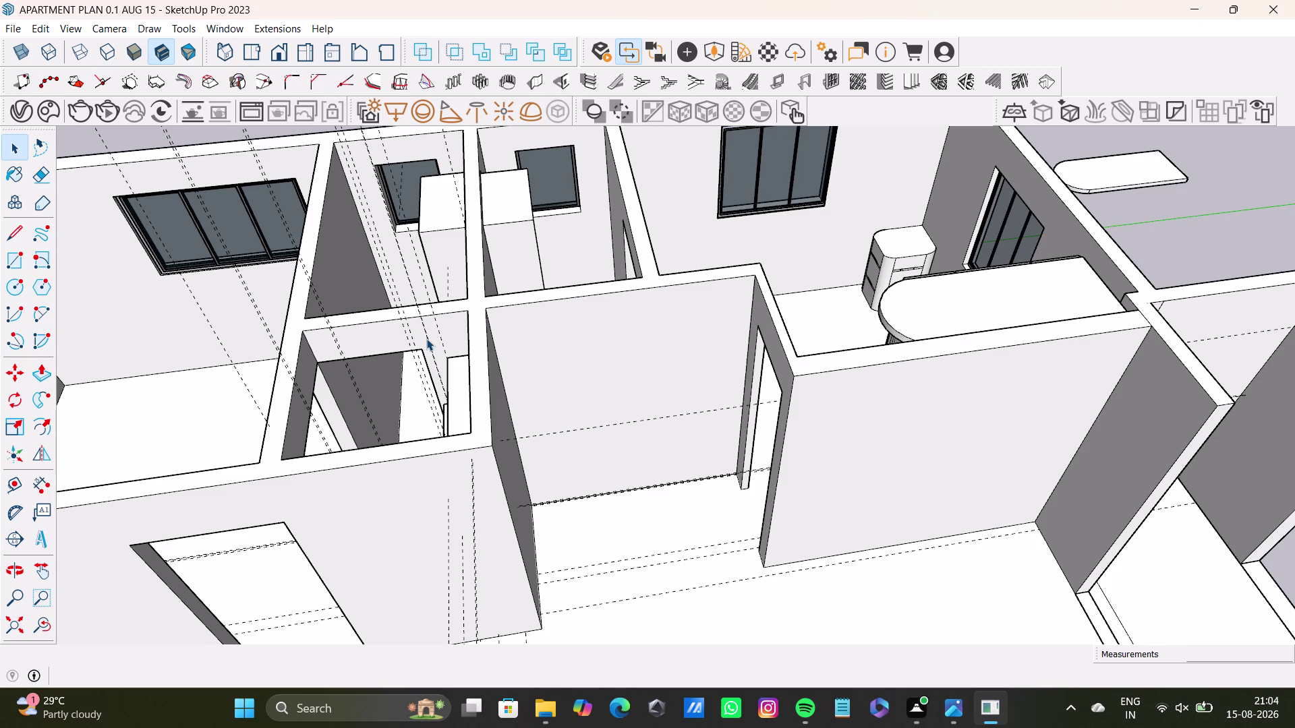
scroll(down, 3)
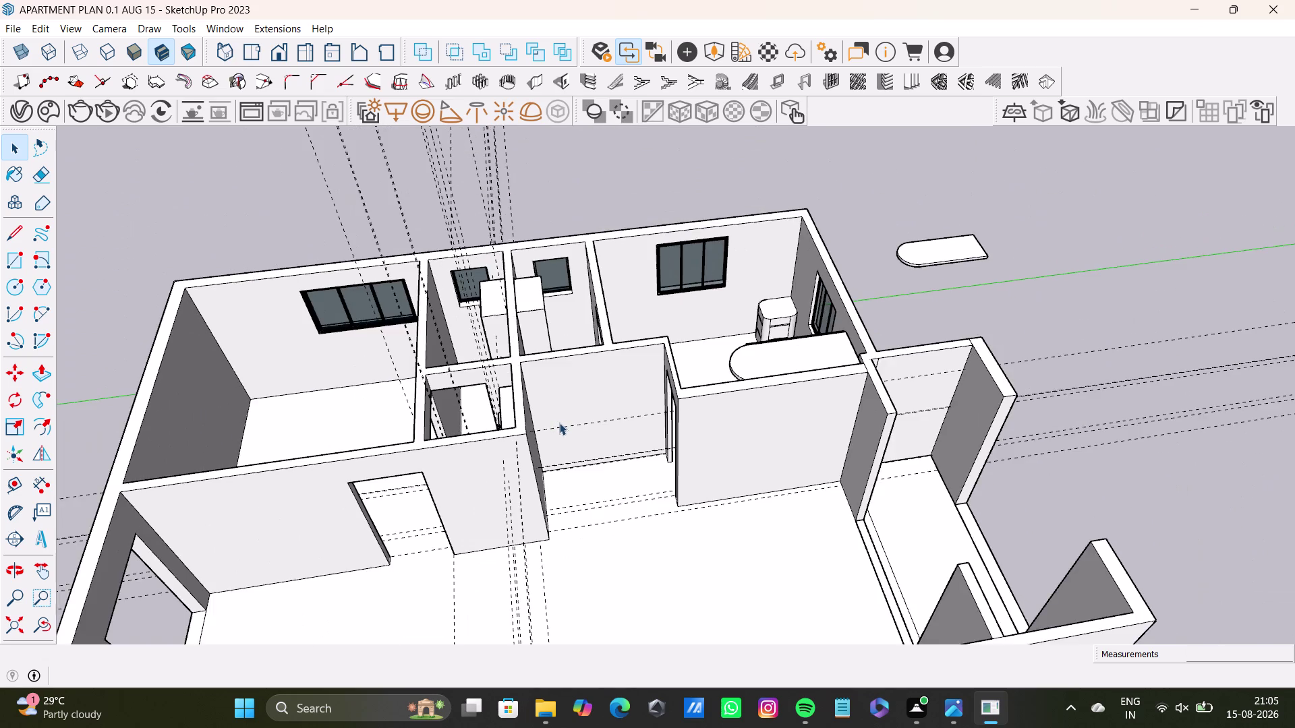
scroll(down, 3)
scroll(up, 3)
scroll(up, 3)
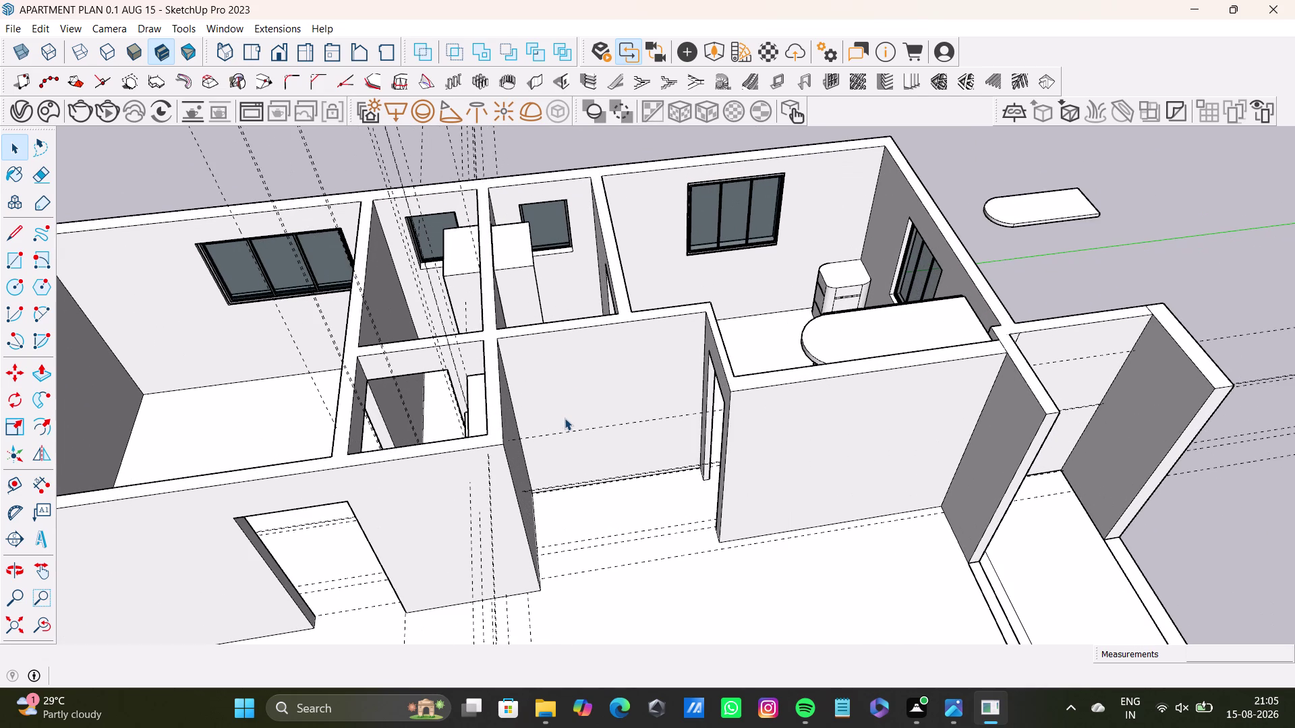
scroll(up, 3)
scroll(up, 3)
scroll(up, 3)
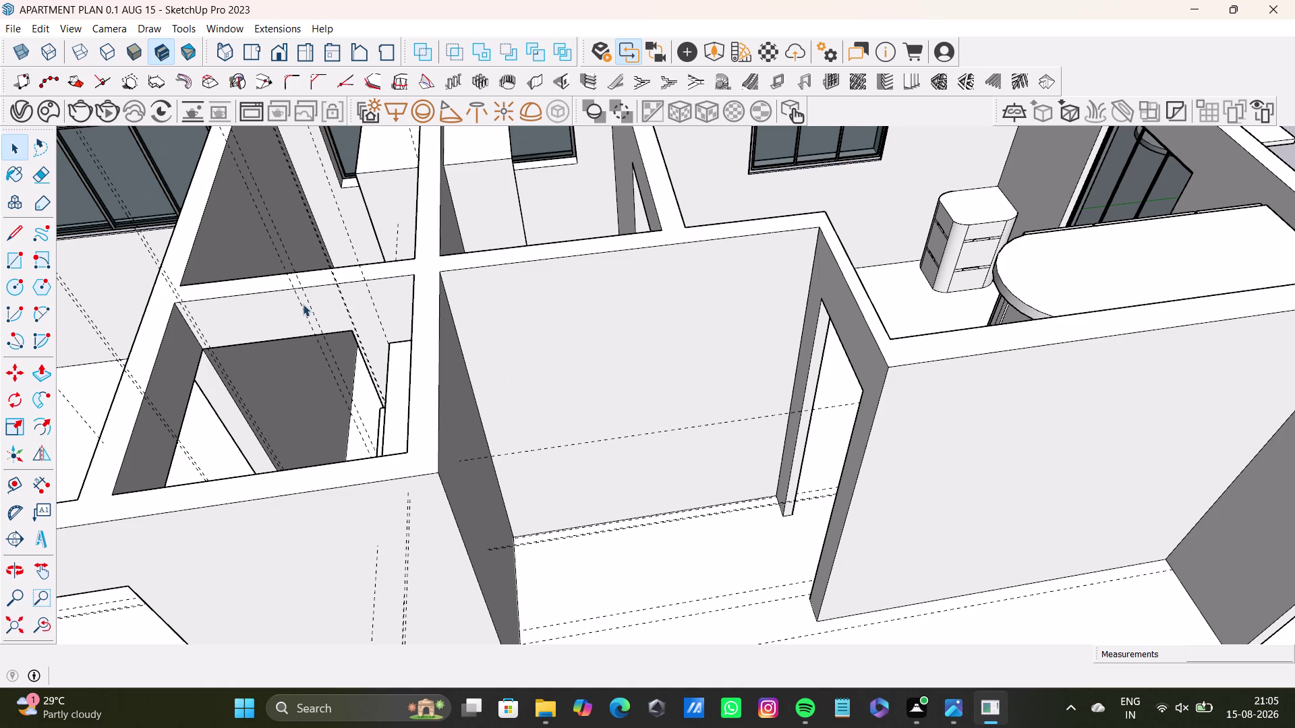
scroll(down, 3)
middle_drag(401, 350, 424, 424)
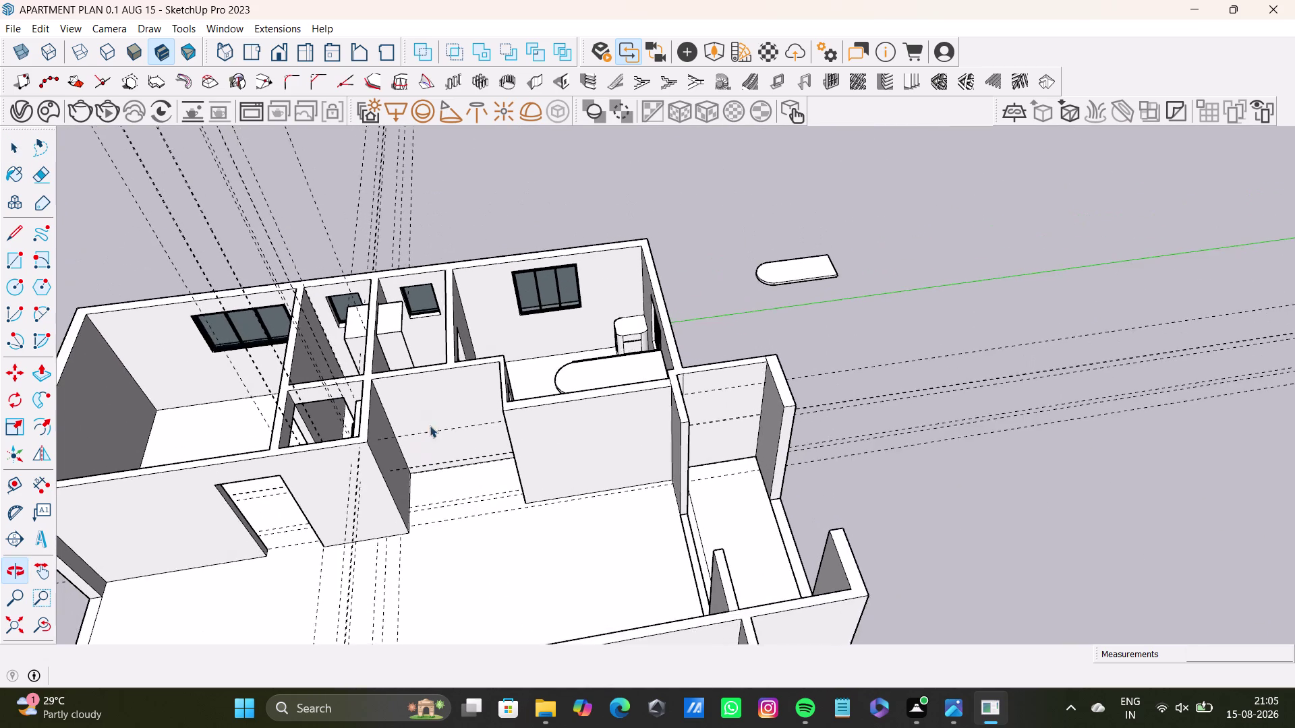
middle_drag(449, 435, 727, 374)
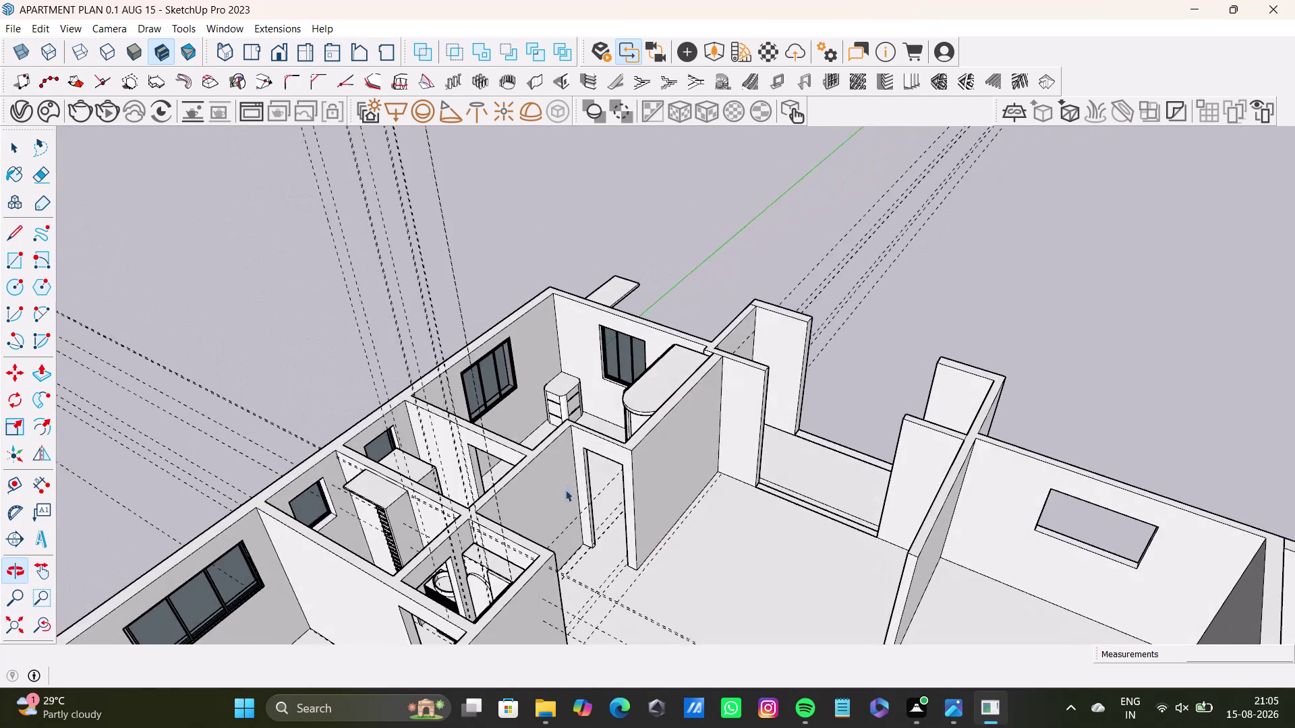
middle_drag(565, 489, 856, 478)
middle_drag(632, 486, 542, 369)
middle_drag(504, 424, 854, 430)
middle_drag(815, 431, 689, 384)
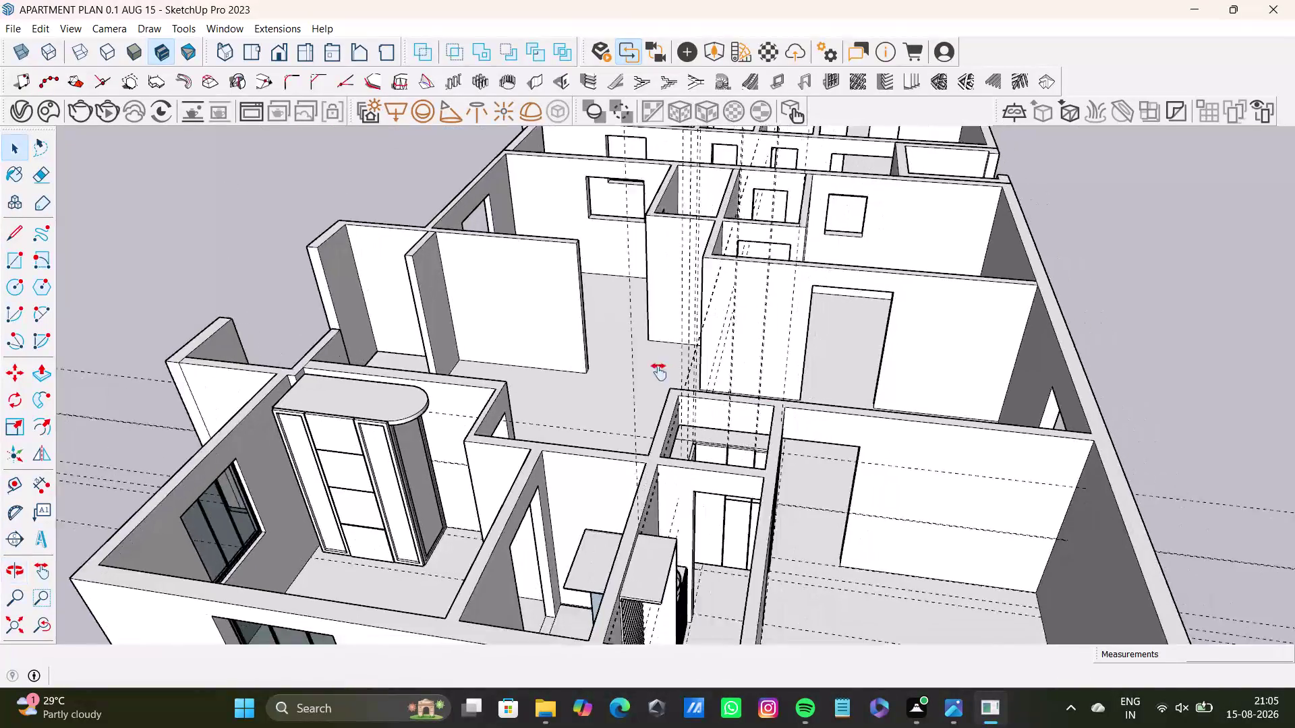
middle_drag(689, 384, 602, 345)
middle_drag(595, 435, 688, 536)
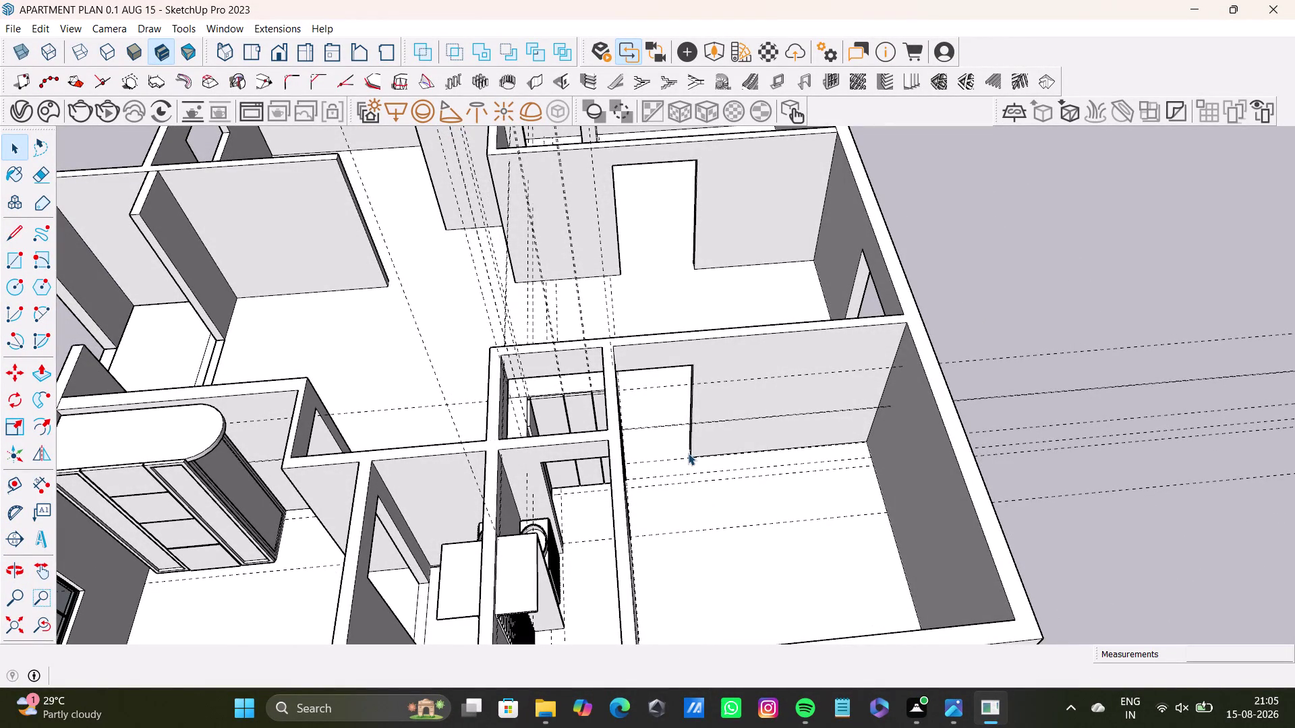
middle_drag(776, 463, 653, 464)
middle_drag(681, 478, 573, 528)
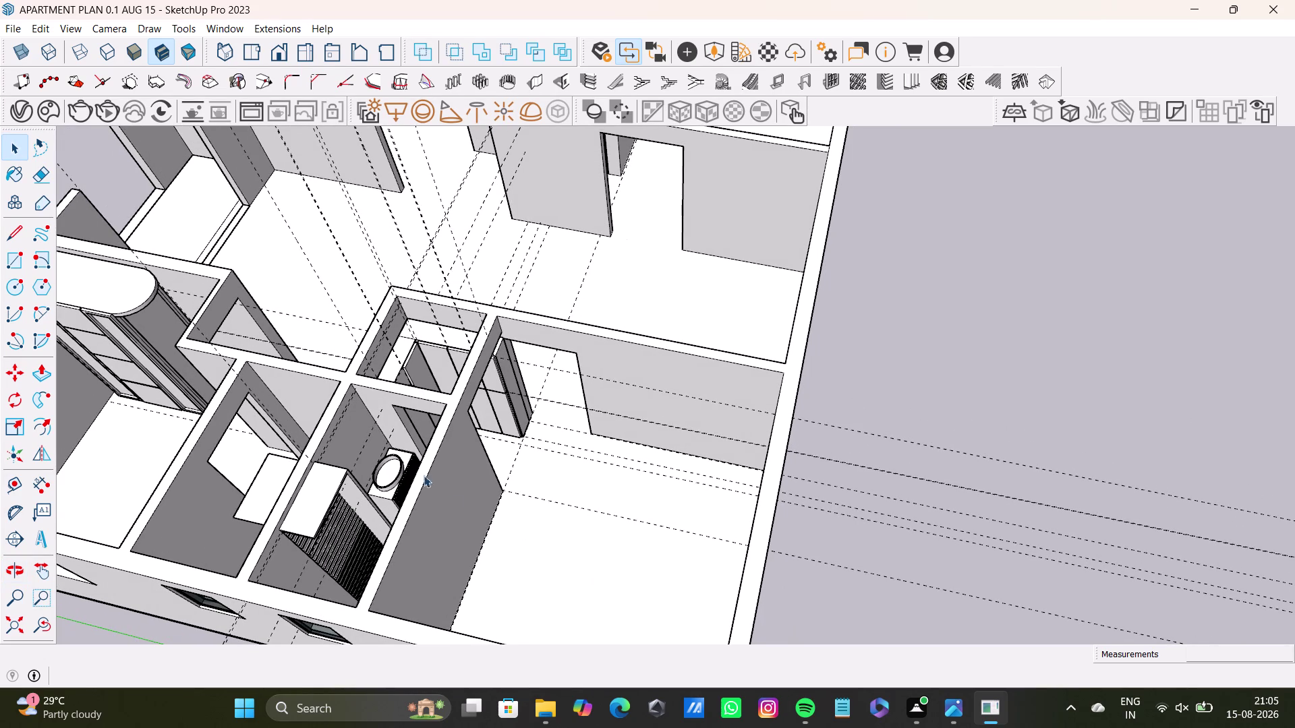
middle_drag(450, 459, 331, 436)
middle_drag(331, 442, 408, 434)
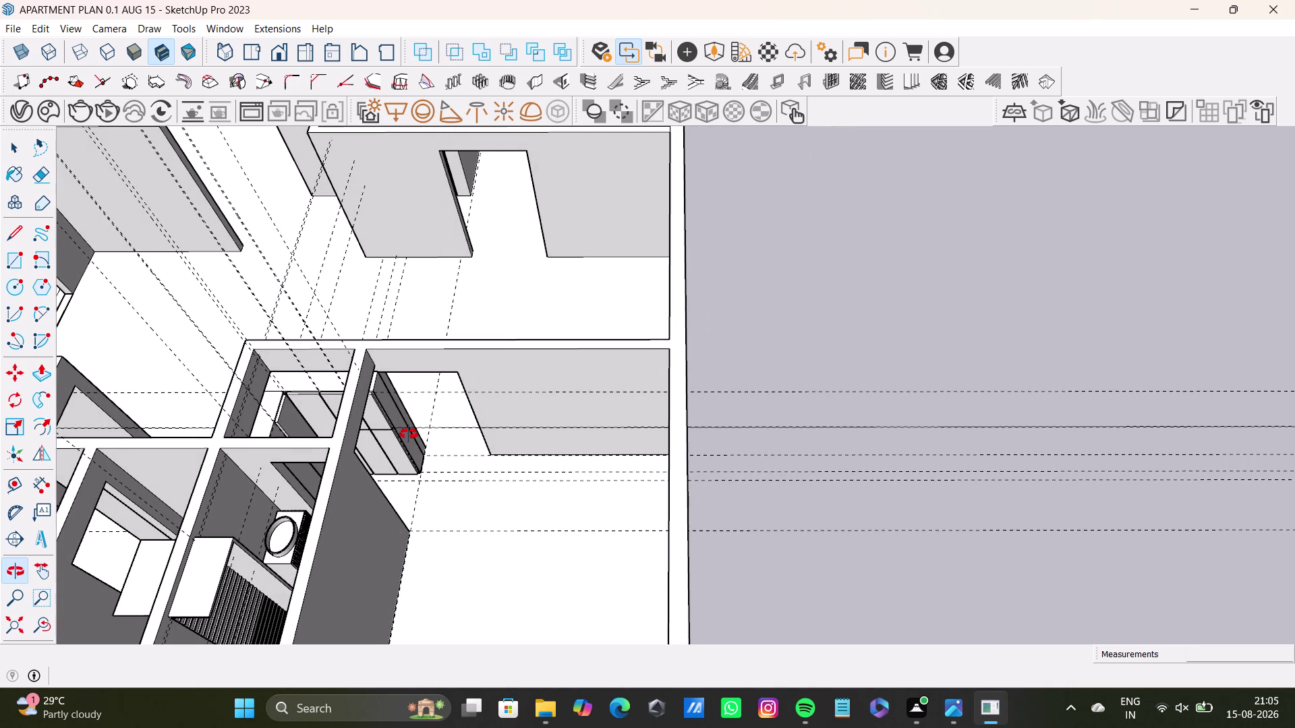
middle_drag(409, 434, 406, 452)
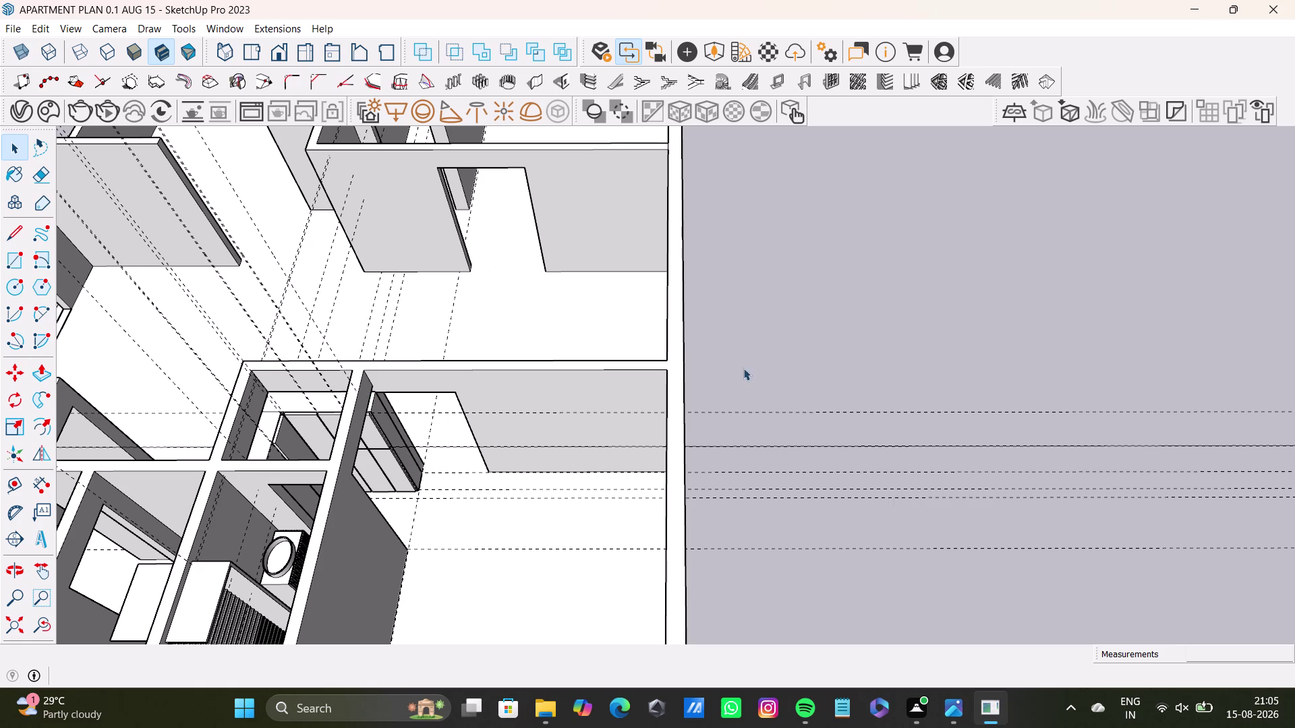
click(767, 340)
click(770, 337)
scroll(down, 3)
middle_drag(326, 437, 434, 350)
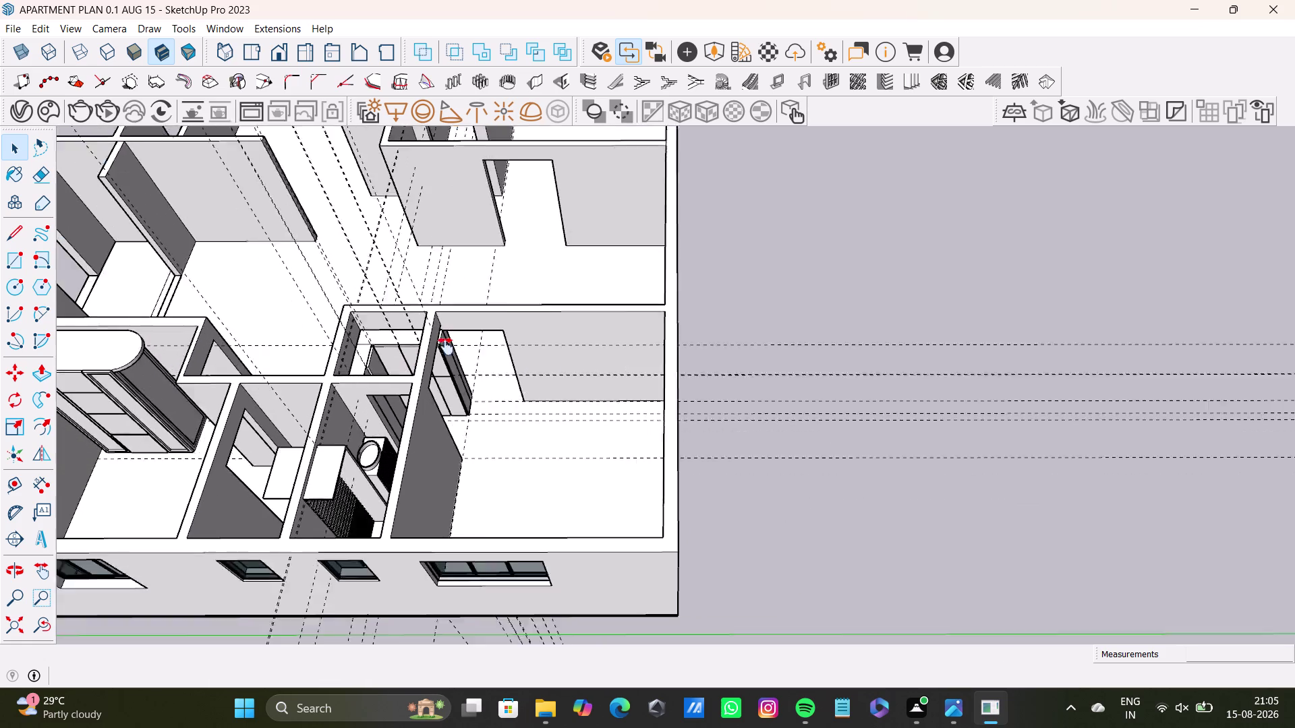
middle_drag(434, 351, 455, 346)
middle_drag(505, 363, 304, 395)
scroll(up, 3)
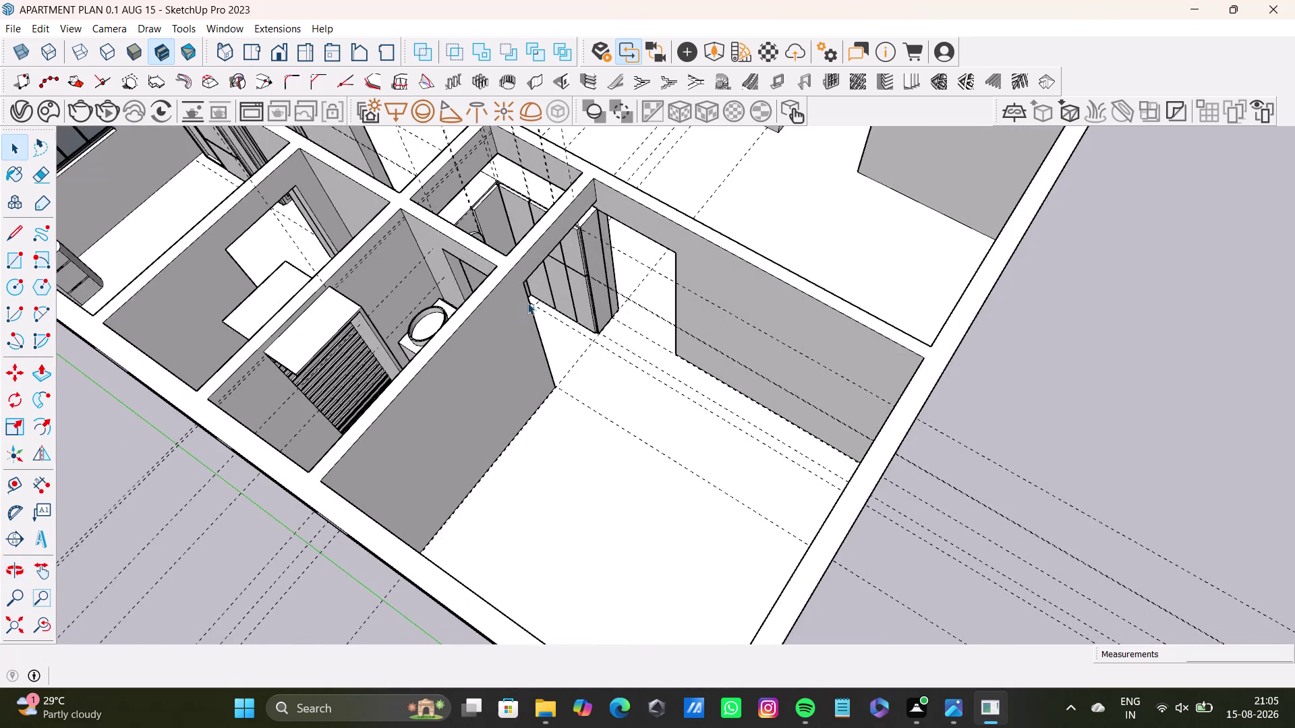
middle_drag(528, 302, 685, 343)
scroll(up, 3)
middle_drag(661, 396, 674, 305)
middle_drag(562, 343, 737, 202)
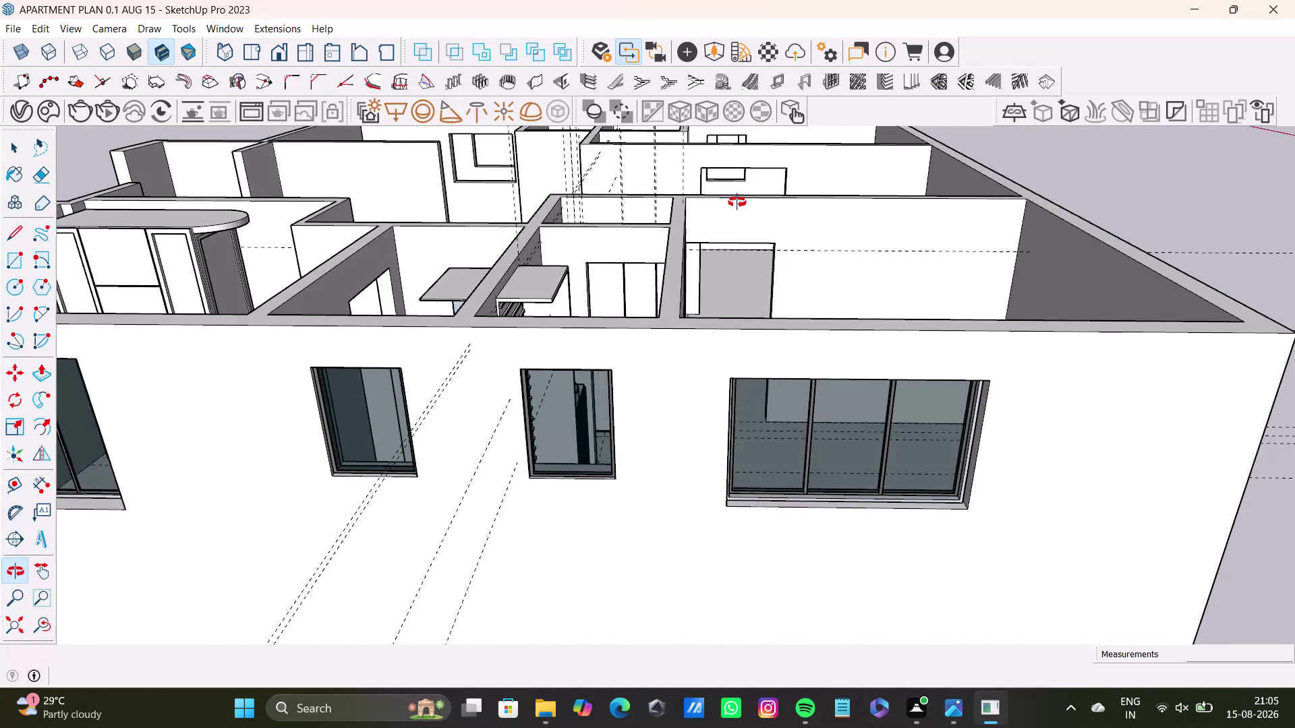
middle_drag(737, 202, 798, 433)
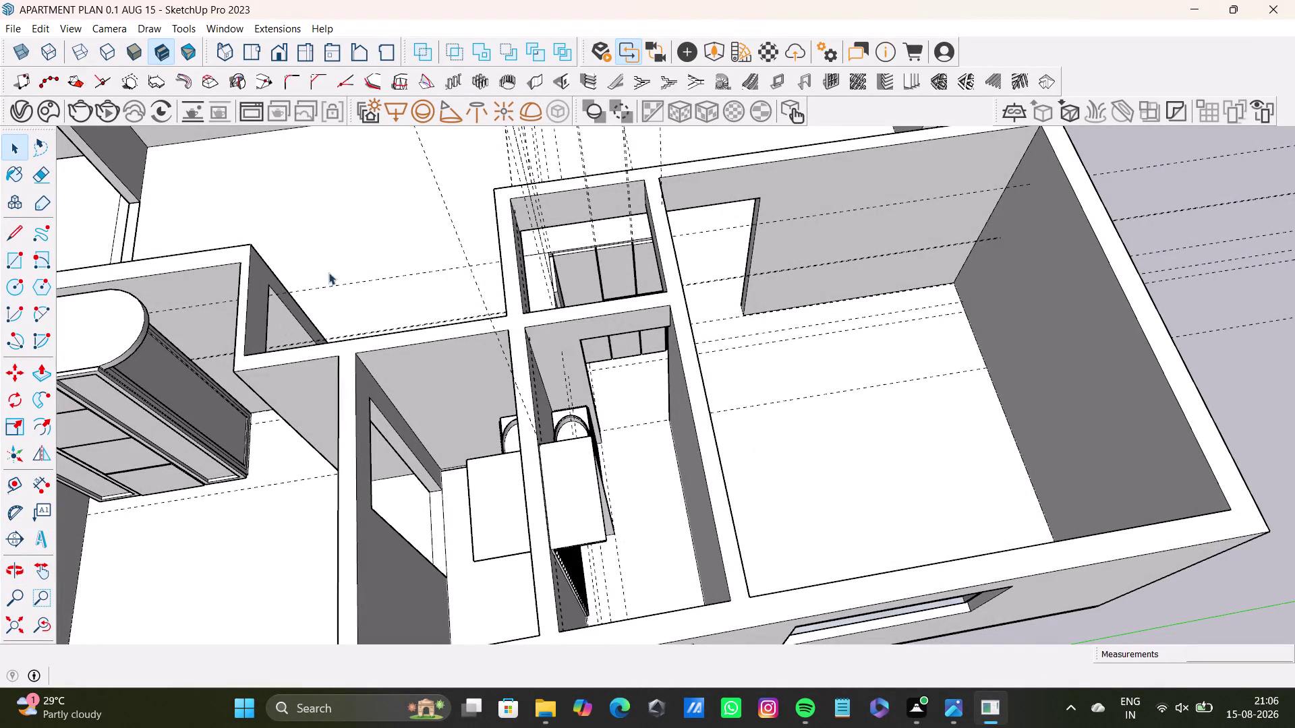
click(383, 222)
click(1174, 199)
click(1172, 193)
middle_drag(973, 400, 927, 415)
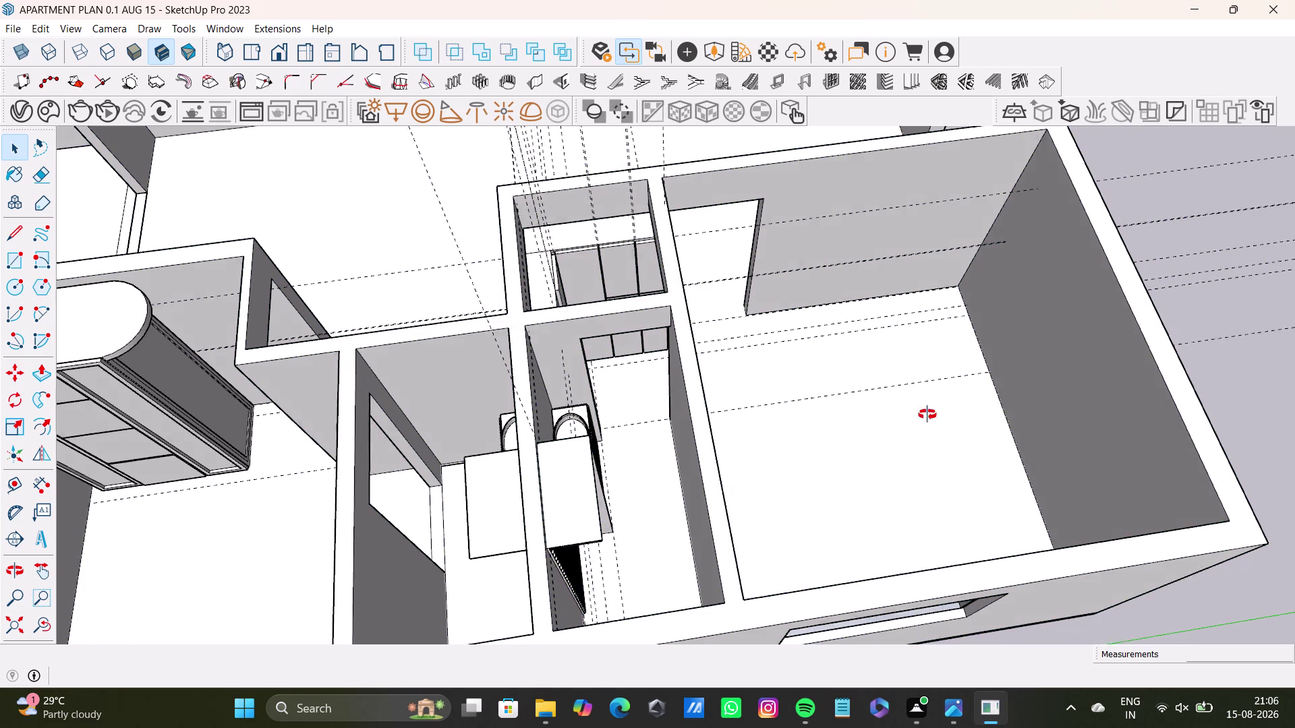
middle_drag(927, 415, 705, 402)
middle_drag(708, 398, 811, 405)
middle_drag(777, 428, 437, 410)
middle_drag(626, 400, 848, 399)
middle_drag(402, 356, 575, 322)
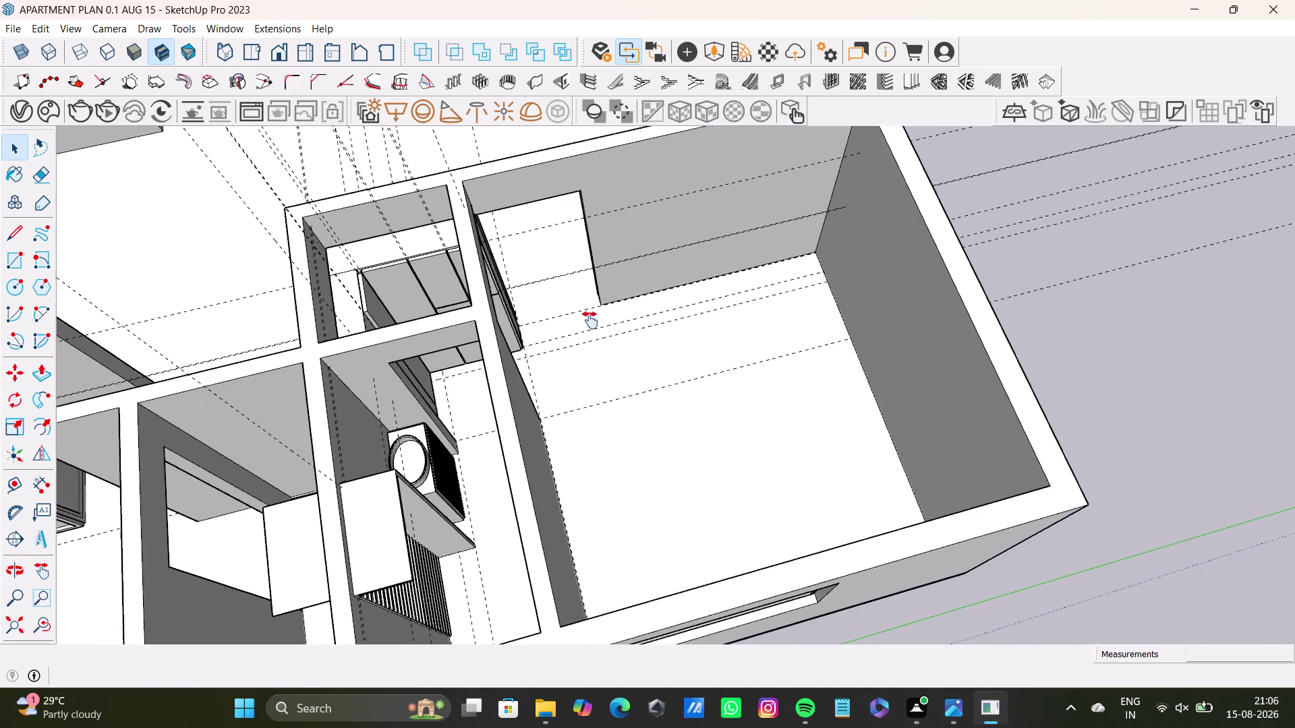
middle_drag(576, 323, 593, 321)
middle_drag(679, 400, 446, 382)
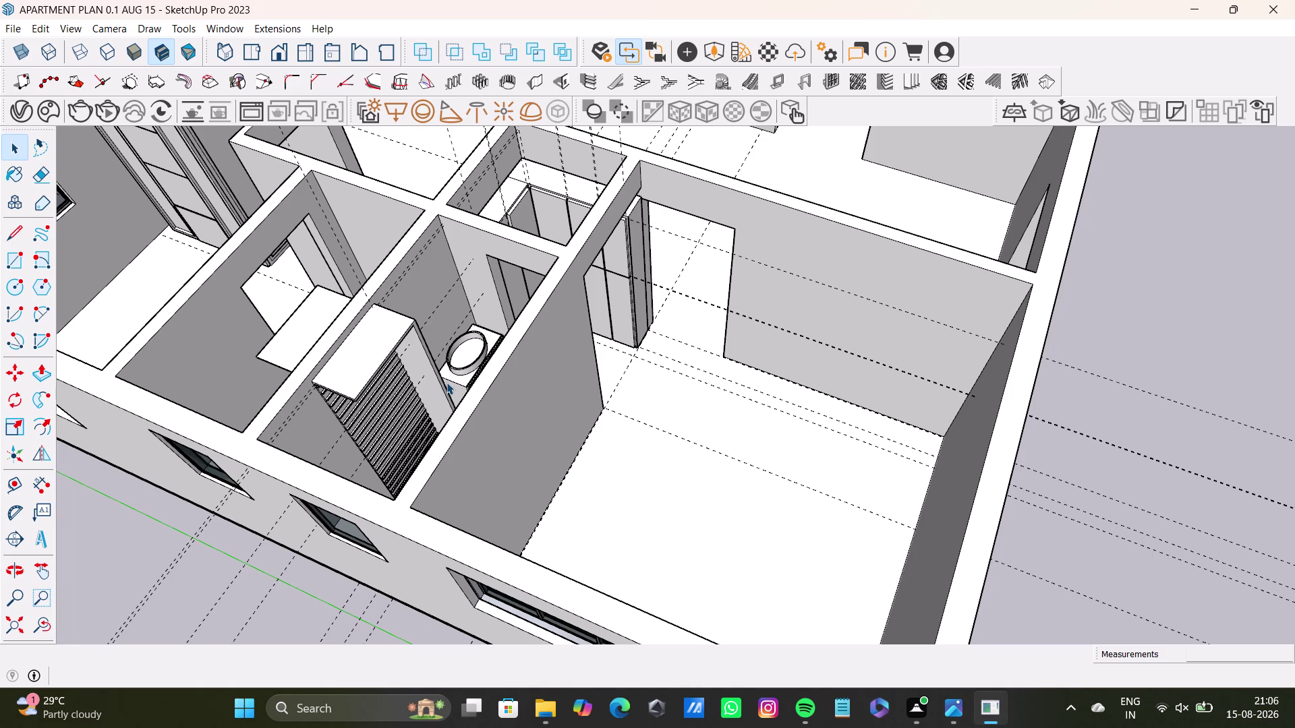
scroll(down, 3)
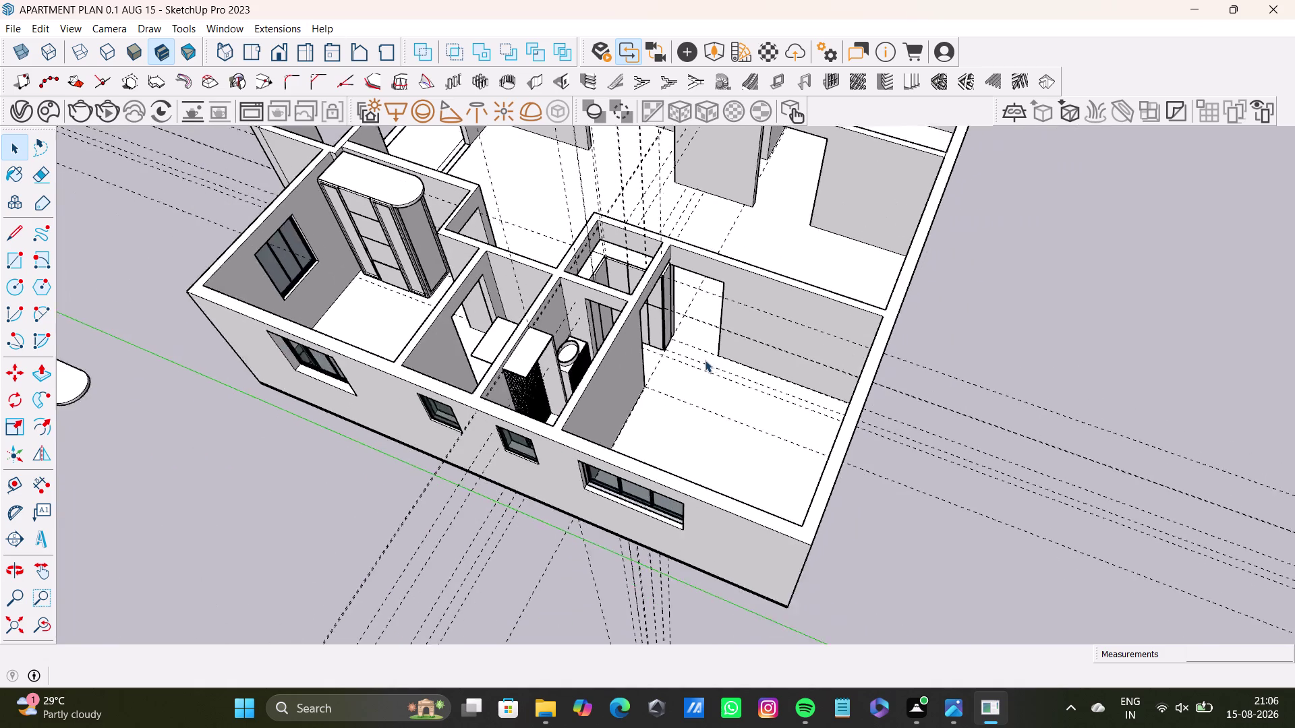
scroll(down, 3)
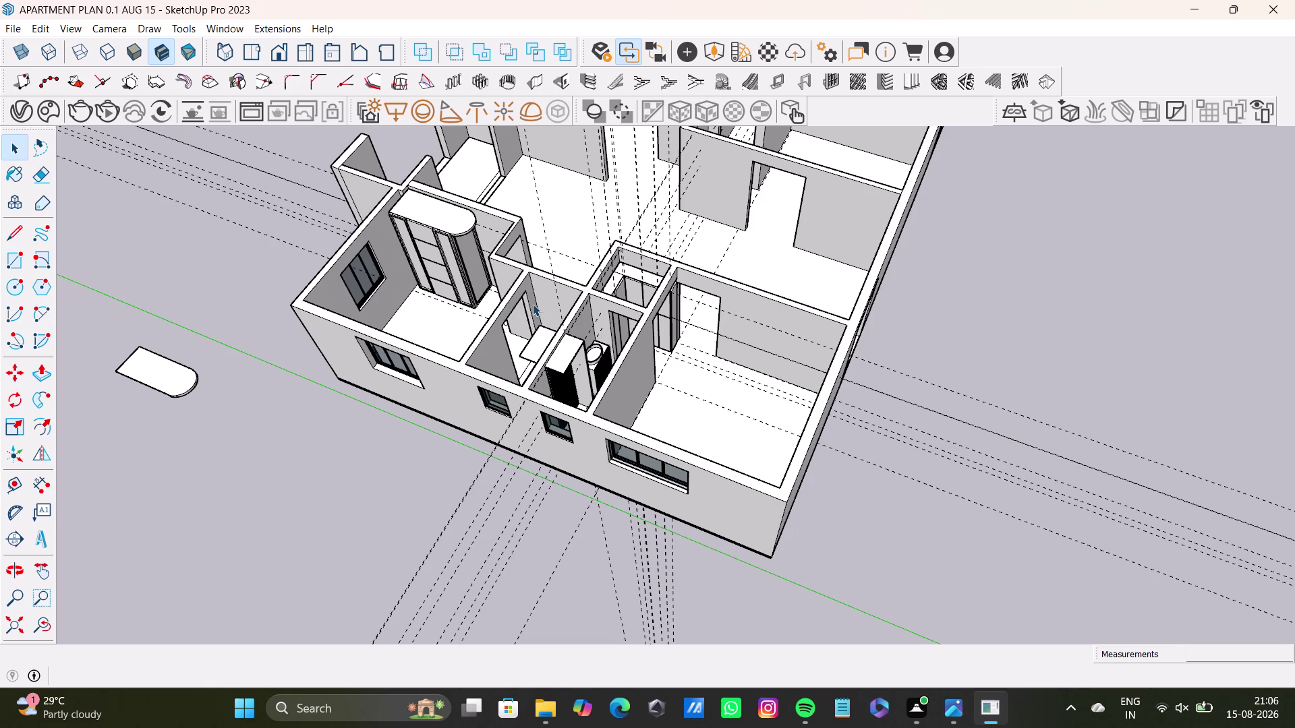
middle_drag(531, 302, 422, 287)
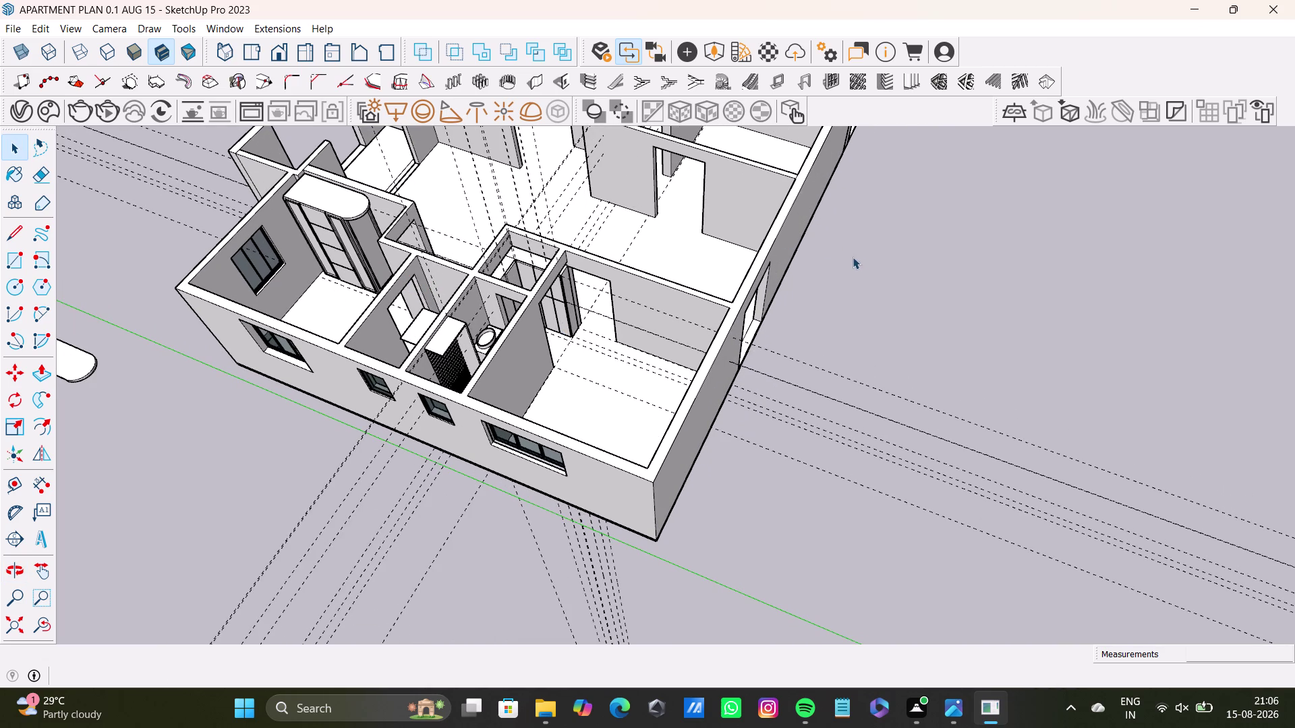
click(858, 256)
scroll(up, 3)
middle_drag(575, 345, 660, 336)
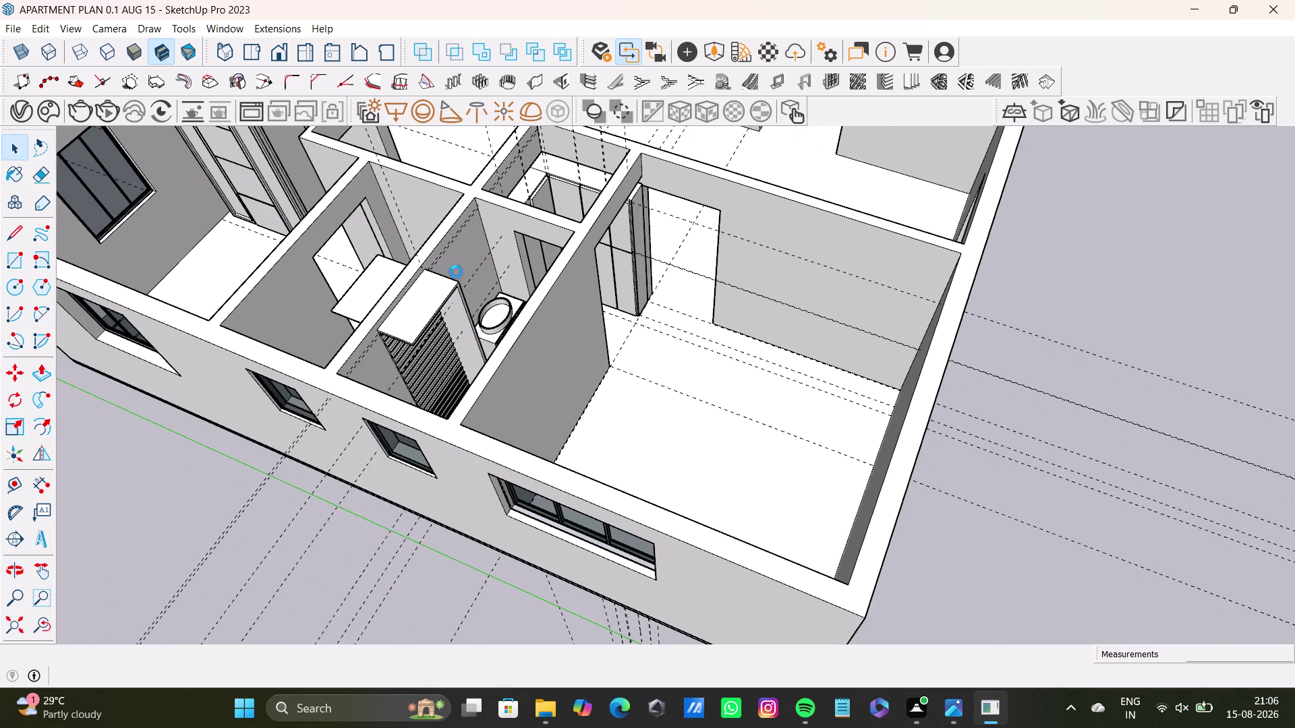
middle_drag(471, 268, 555, 320)
scroll(down, 3)
middle_drag(503, 323, 491, 276)
middle_drag(507, 314, 593, 248)
middle_drag(615, 415, 540, 354)
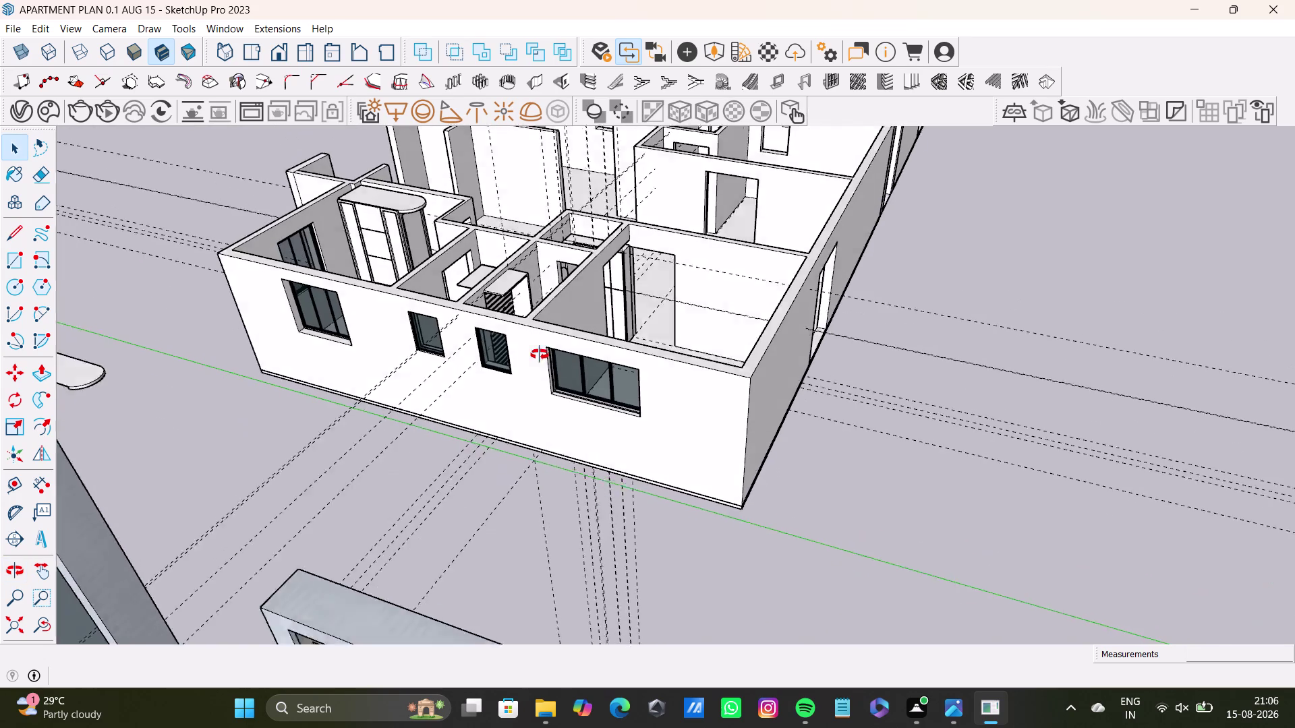
middle_drag(539, 355, 539, 354)
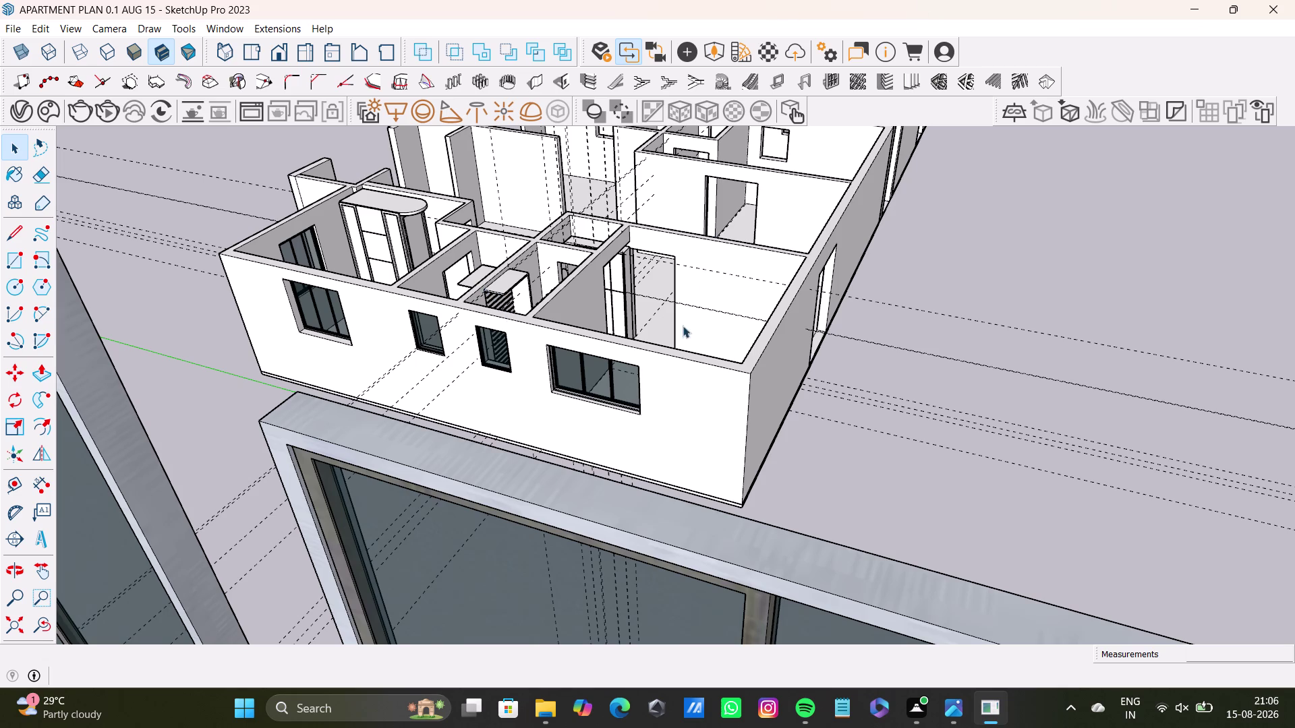
middle_drag(712, 358, 549, 492)
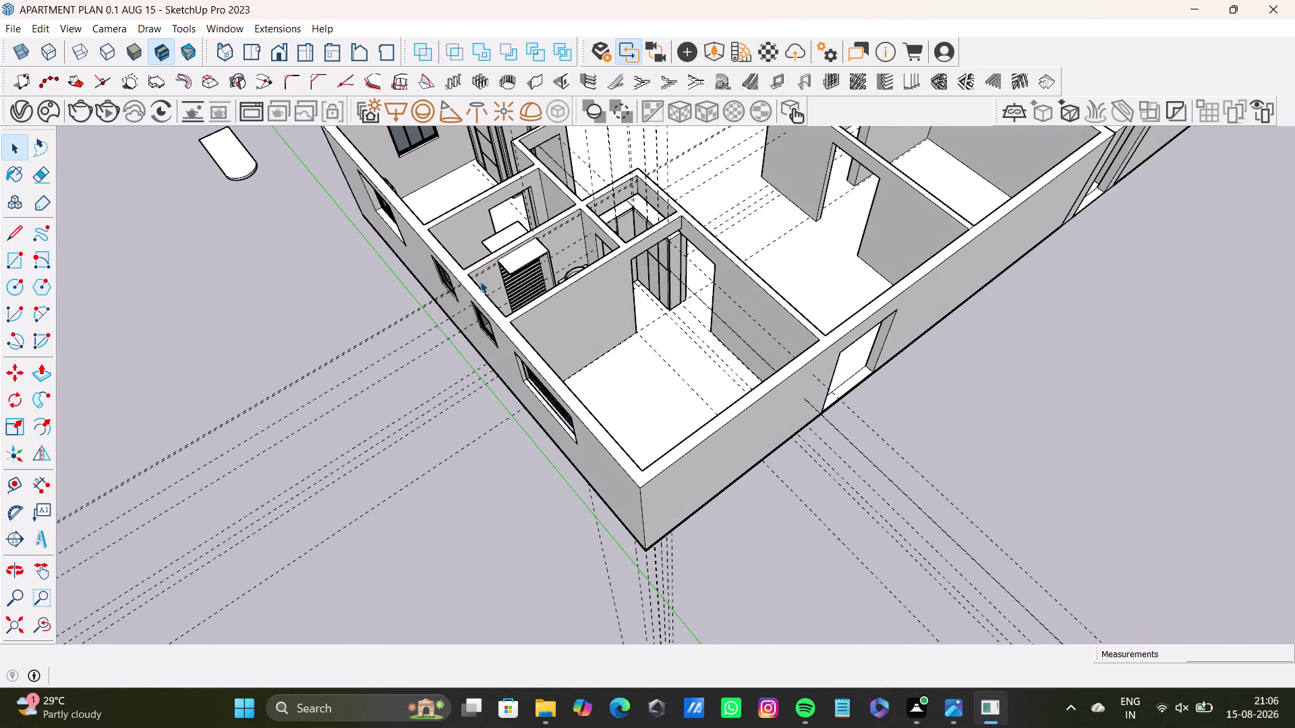
middle_drag(480, 281, 571, 388)
scroll(up, 3)
middle_drag(600, 373, 708, 346)
scroll(up, 3)
middle_drag(568, 409, 701, 387)
middle_drag(596, 424, 770, 432)
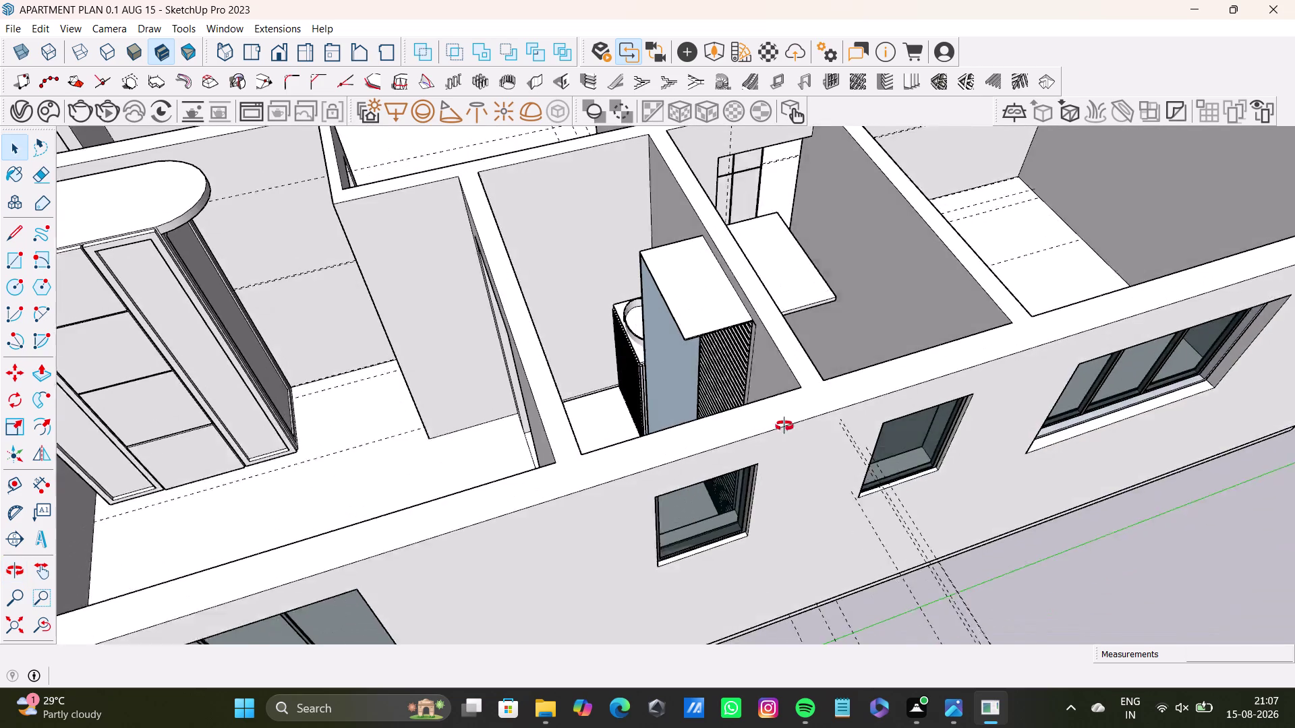
middle_drag(770, 431, 785, 426)
scroll(up, 3)
middle_drag(718, 380, 516, 426)
scroll(up, 3)
scroll(down, 3)
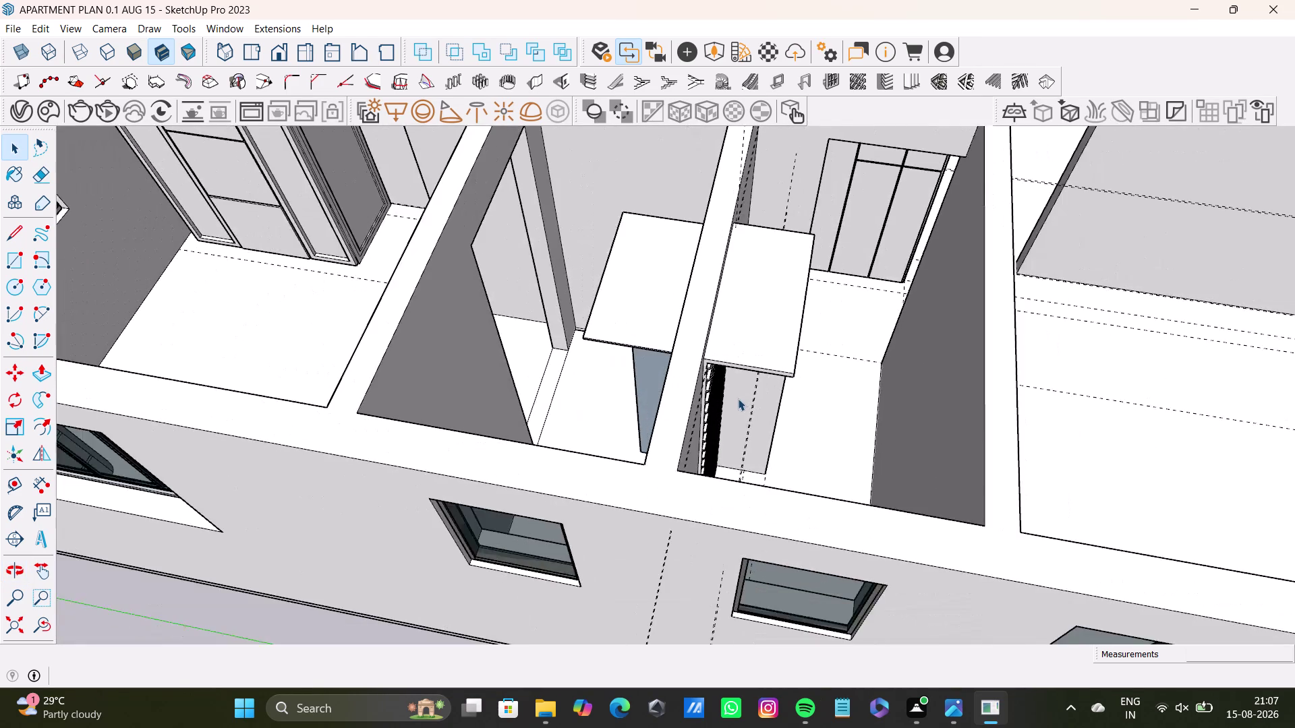
scroll(down, 3)
key(space)
triple_click(233, 328)
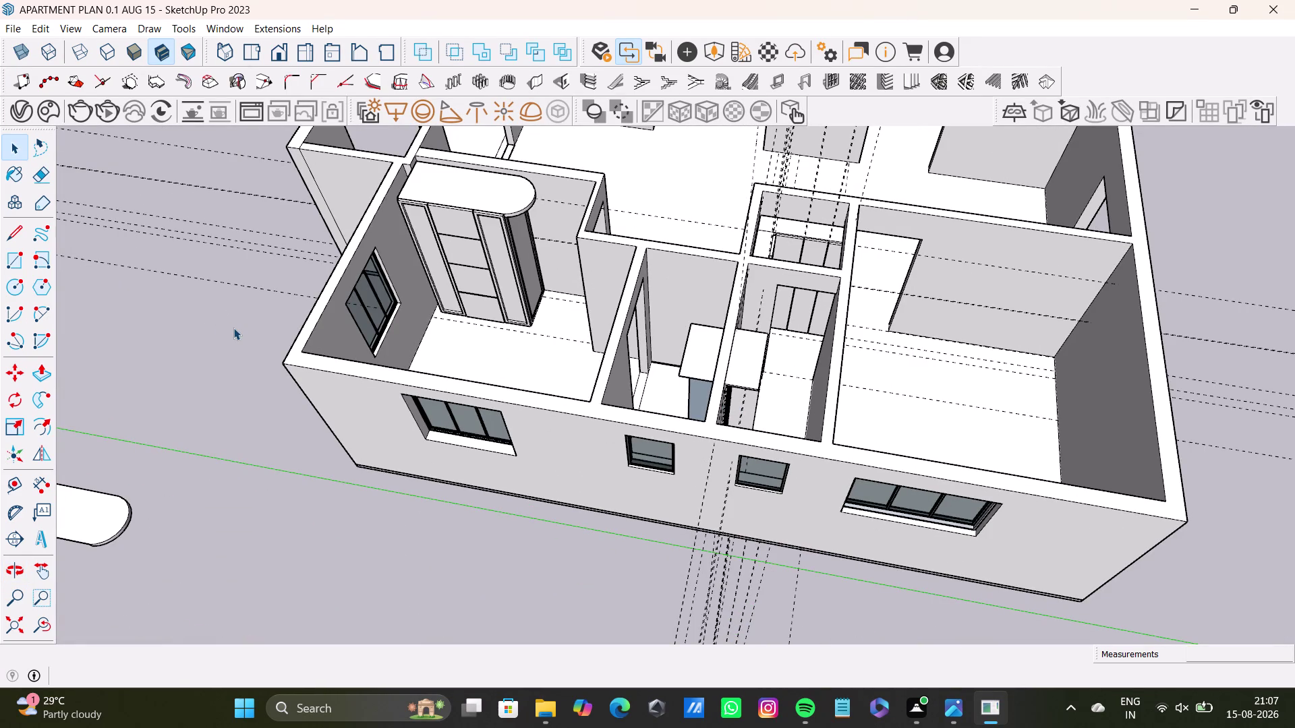
click(235, 327)
scroll(down, 3)
key(space)
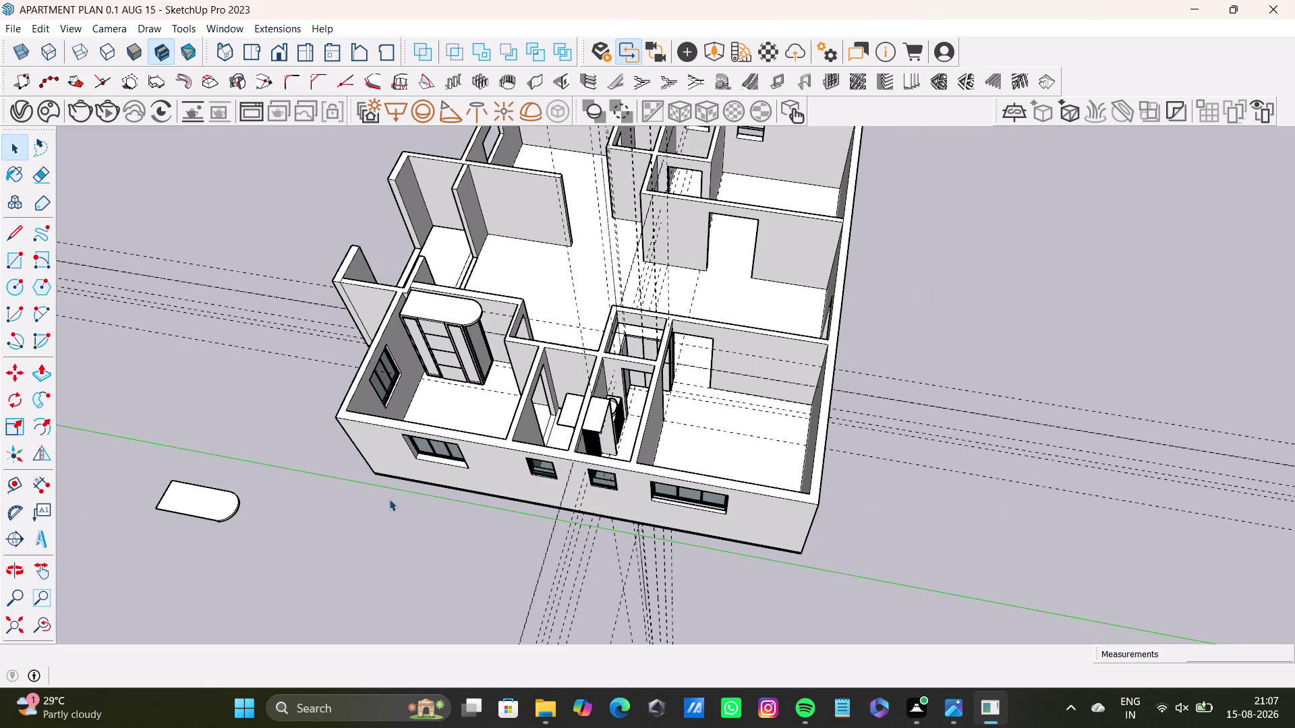
click(1039, 278)
double_click(1033, 279)
scroll(up, 3)
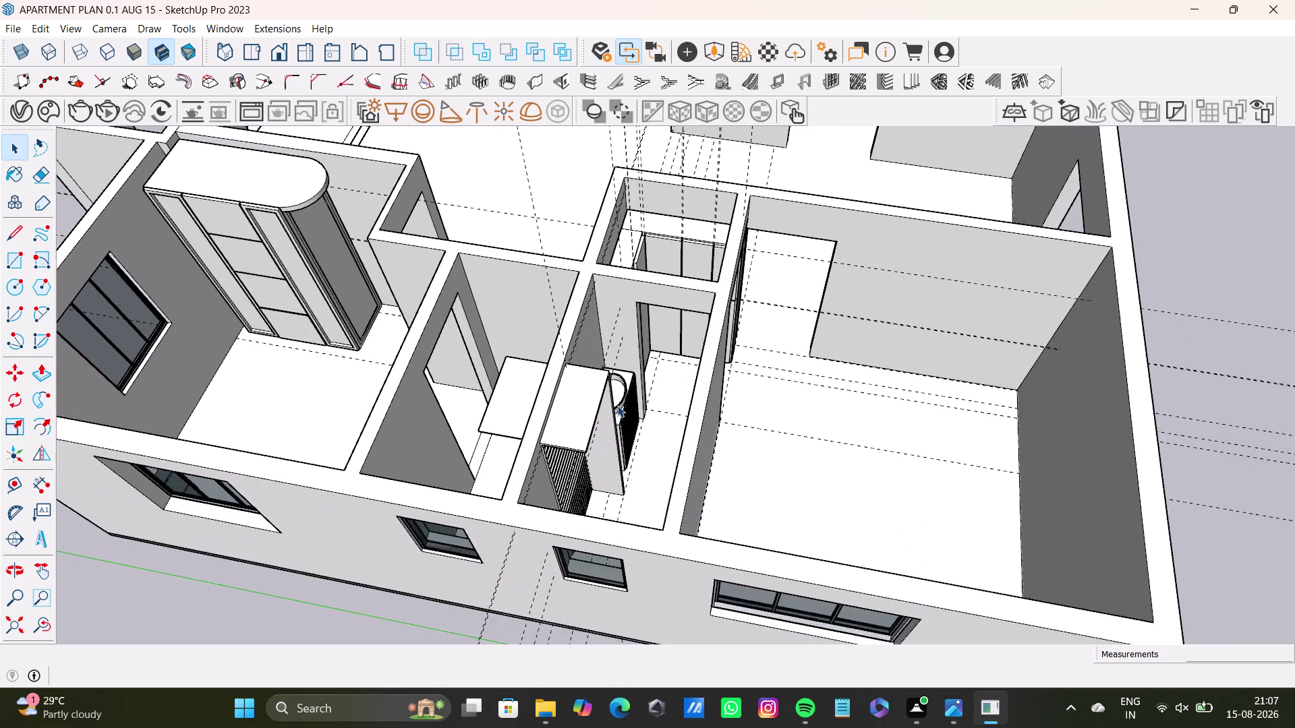
scroll(up, 3)
middle_drag(617, 403, 526, 482)
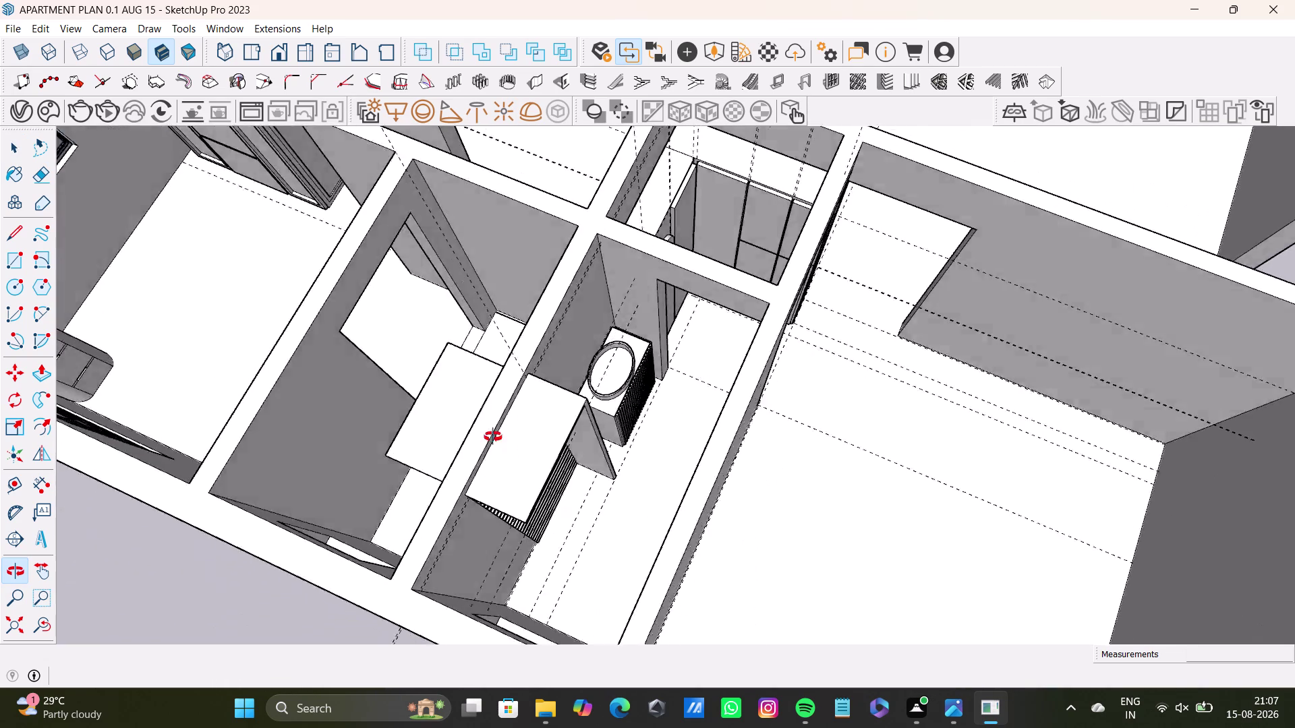
middle_drag(526, 481, 395, 360)
scroll(down, 3)
middle_drag(389, 372, 458, 375)
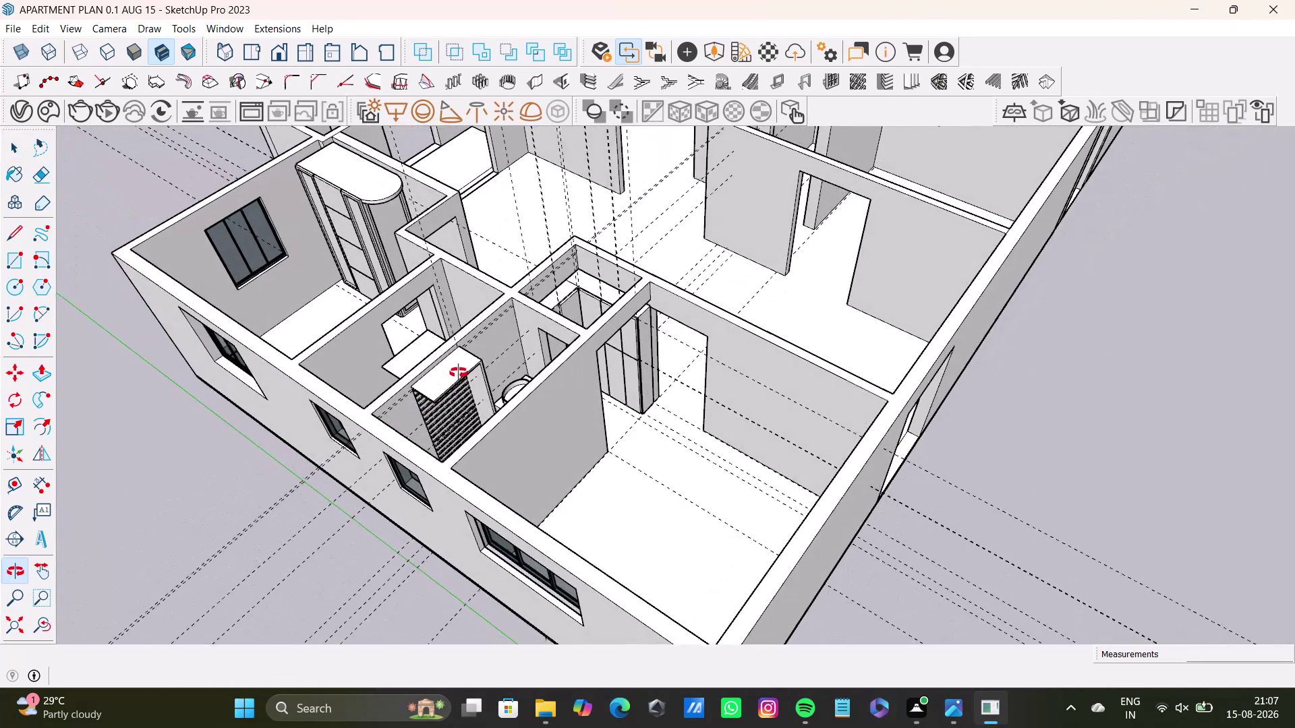
middle_drag(458, 374, 468, 500)
key(space)
key(space)
key(space)
middle_drag(458, 422, 461, 437)
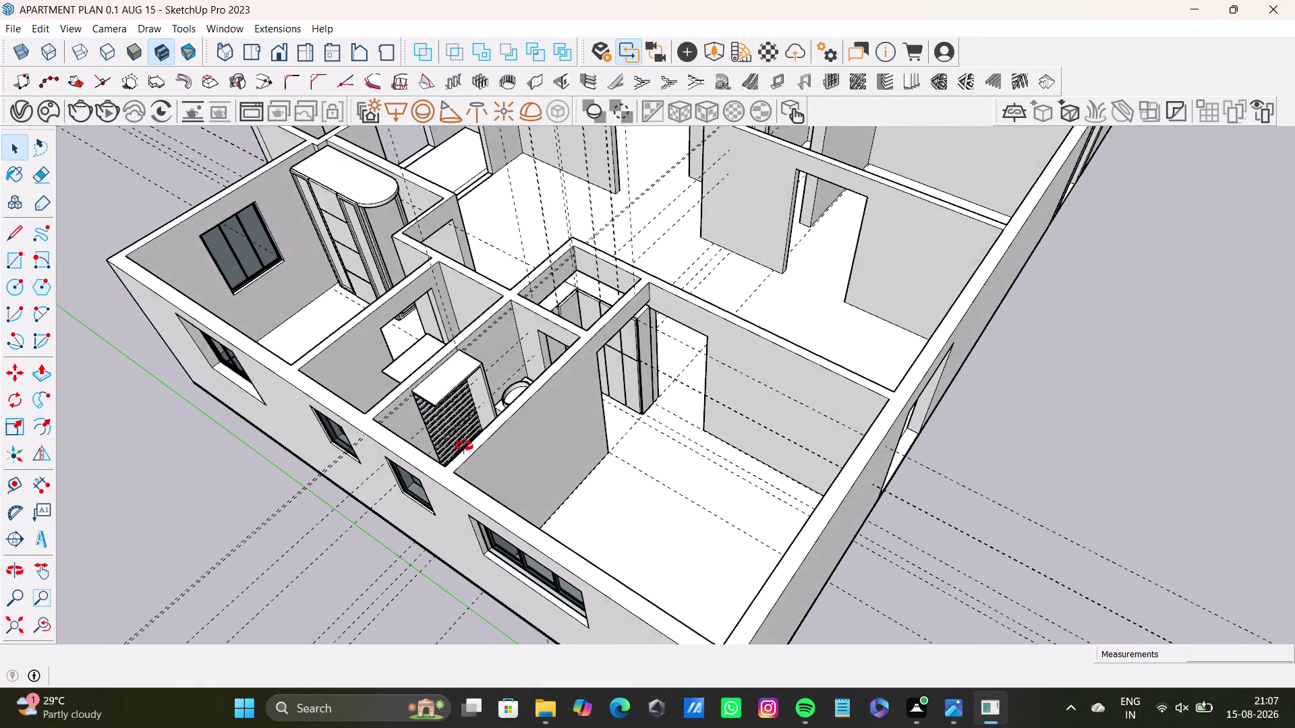
middle_drag(461, 436, 579, 337)
click(1074, 331)
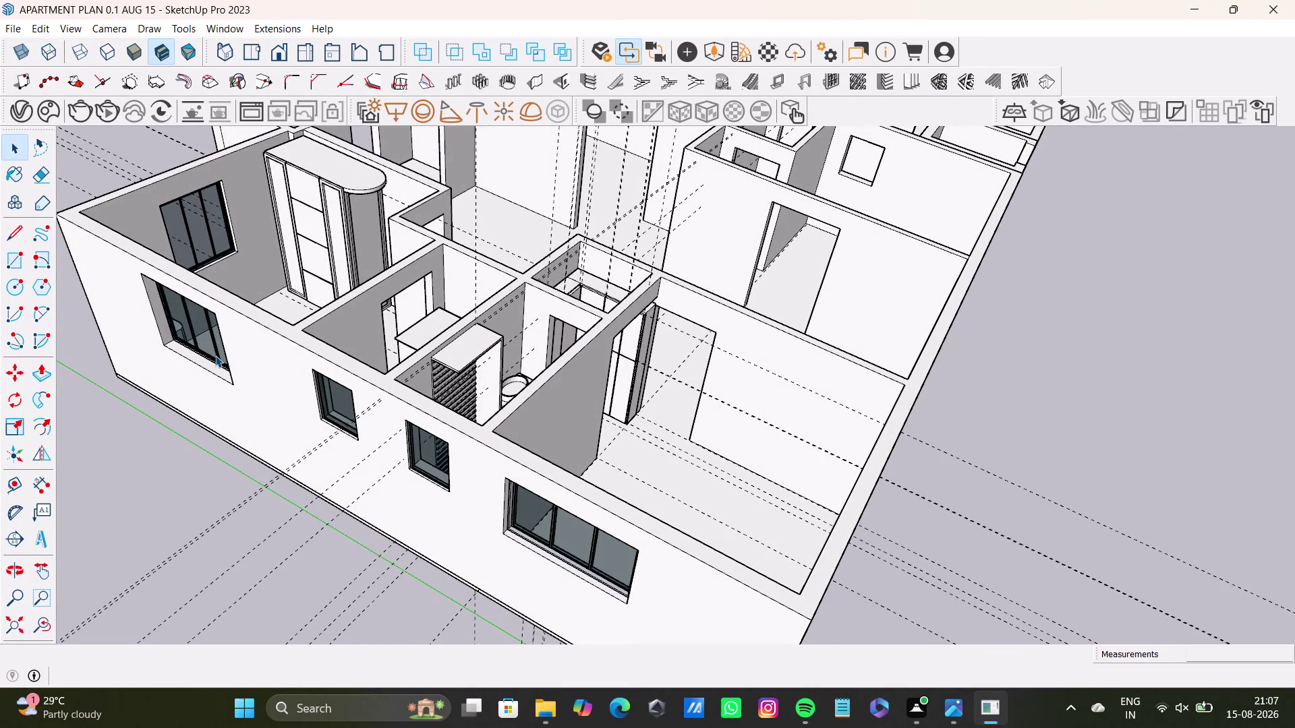
key(space)
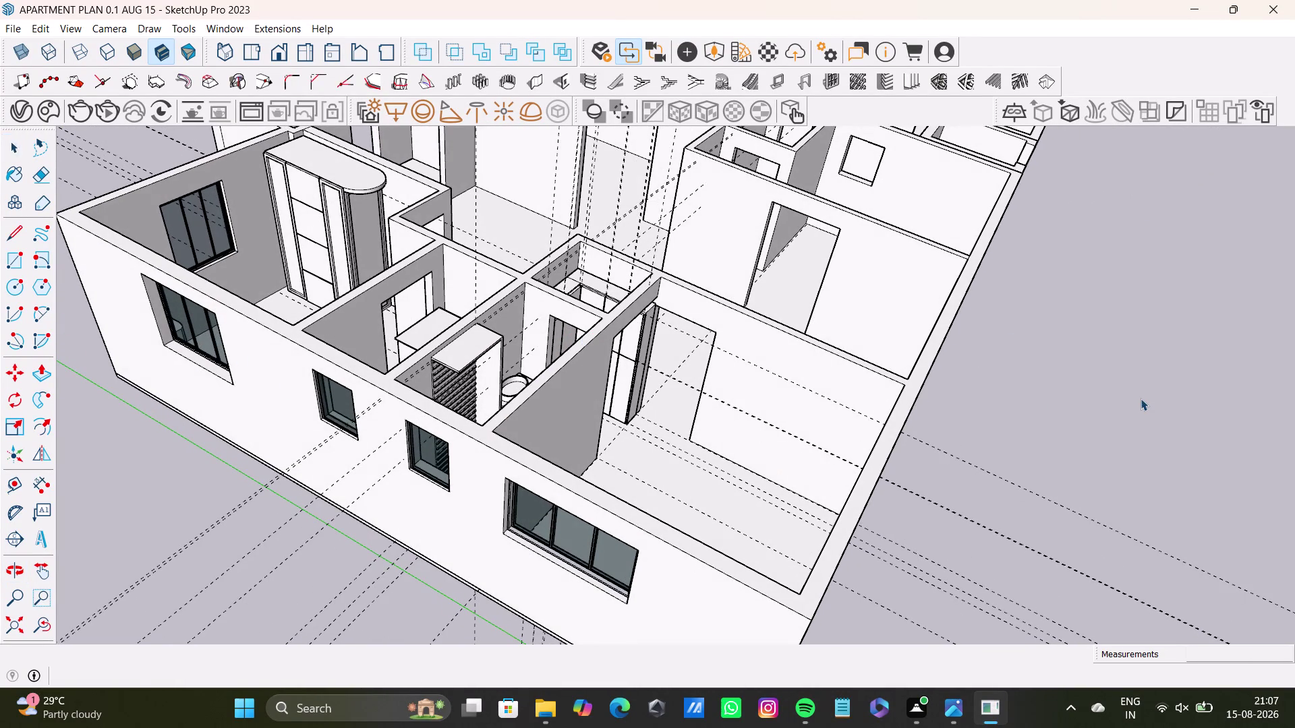
key(space)
click(1141, 399)
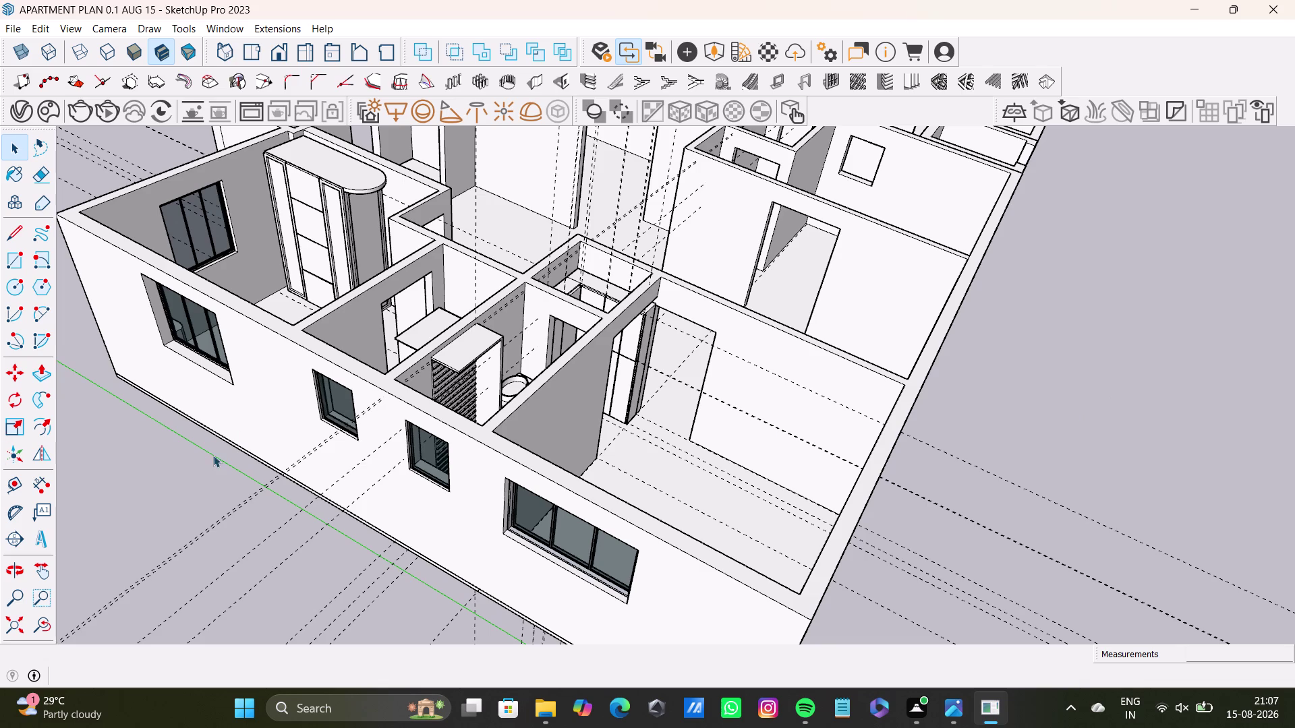
middle_drag(283, 424, 292, 344)
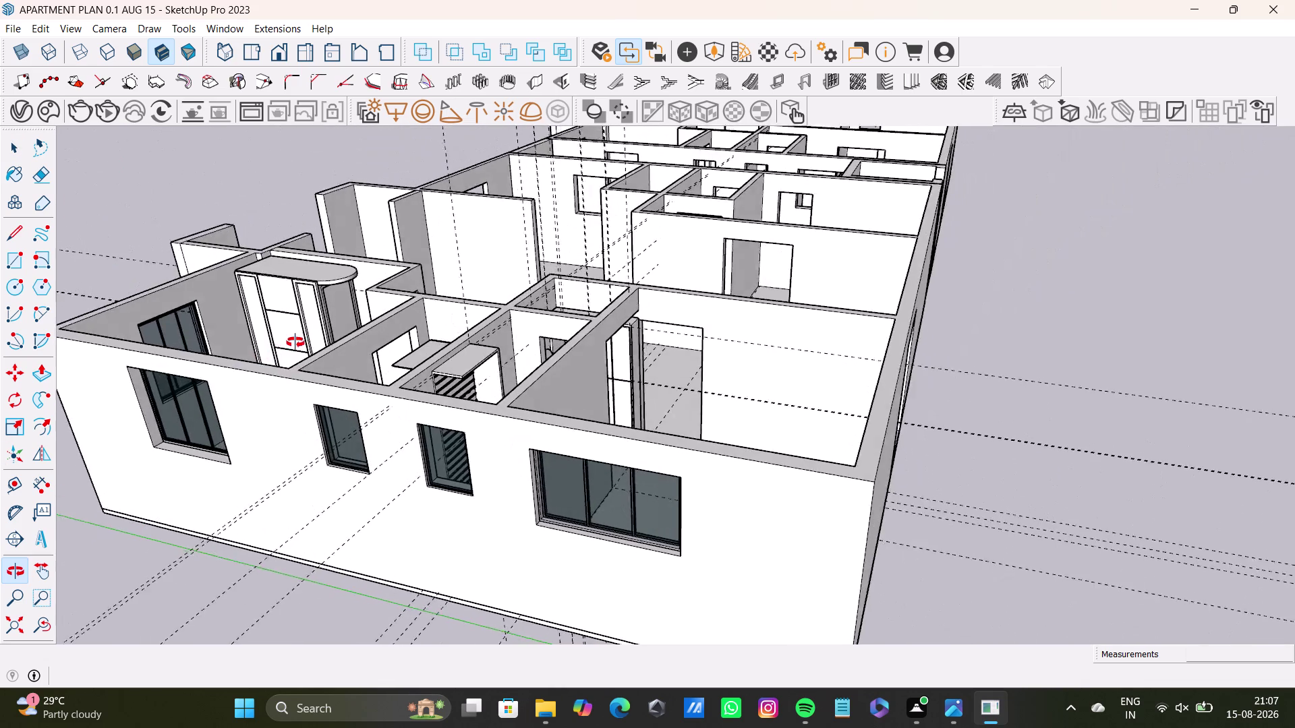
middle_drag(292, 343, 325, 385)
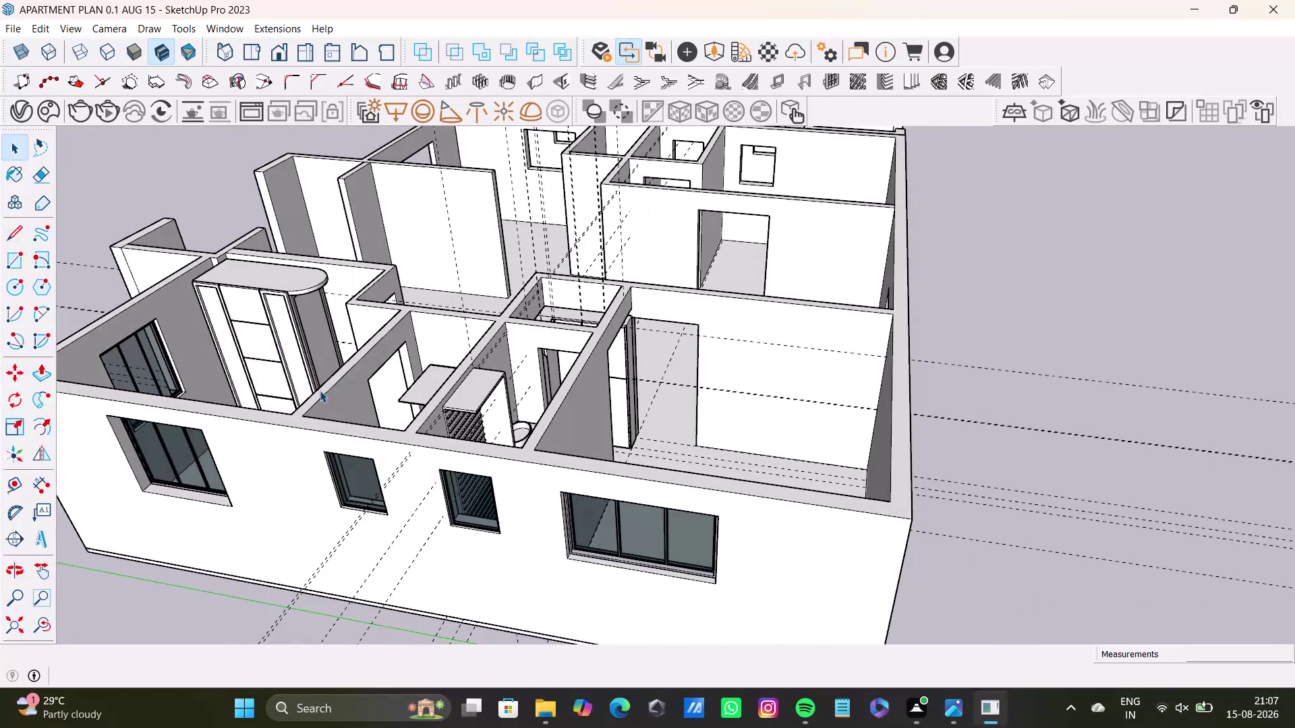
middle_drag(406, 442, 370, 534)
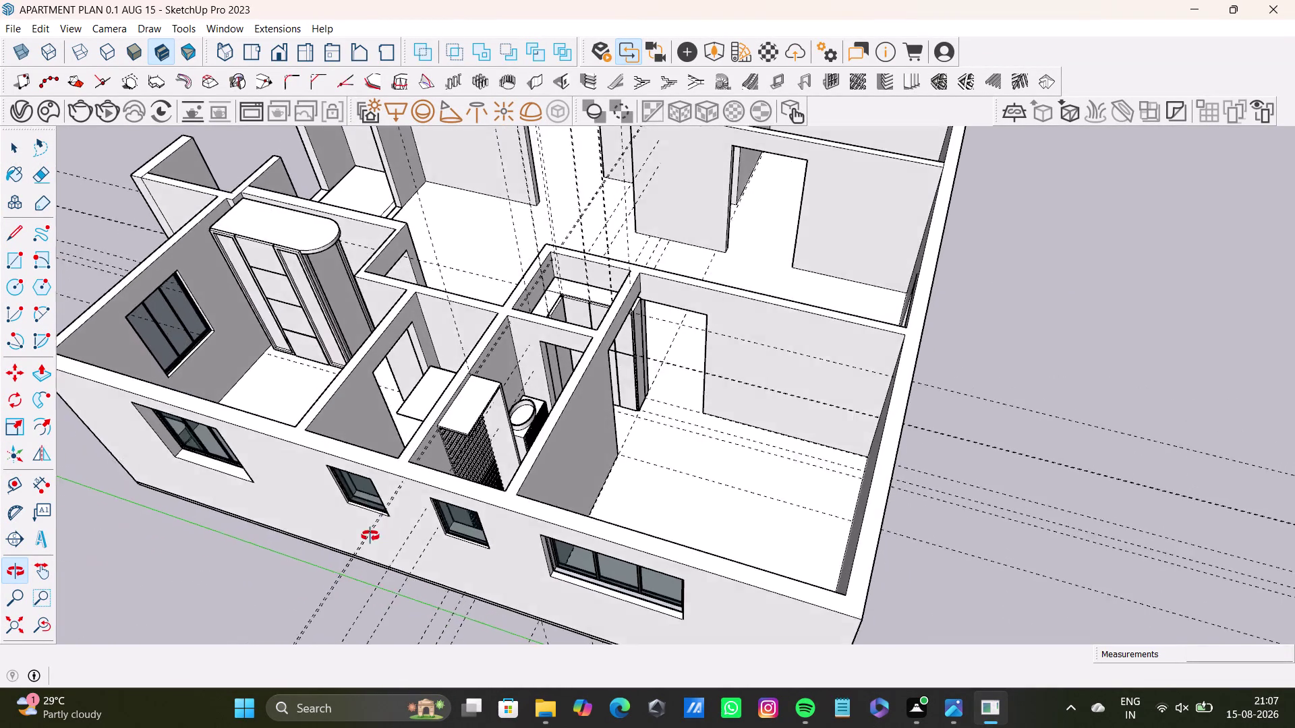
middle_drag(370, 535, 521, 461)
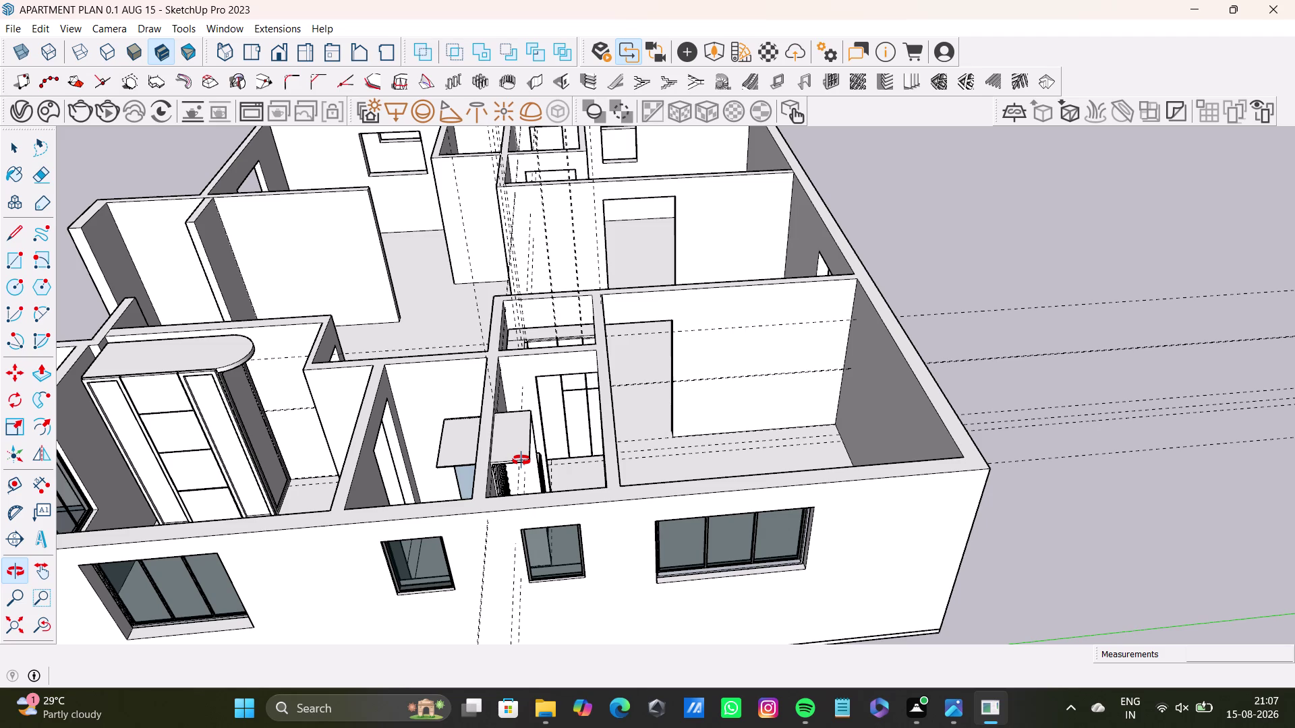
middle_drag(521, 460, 517, 461)
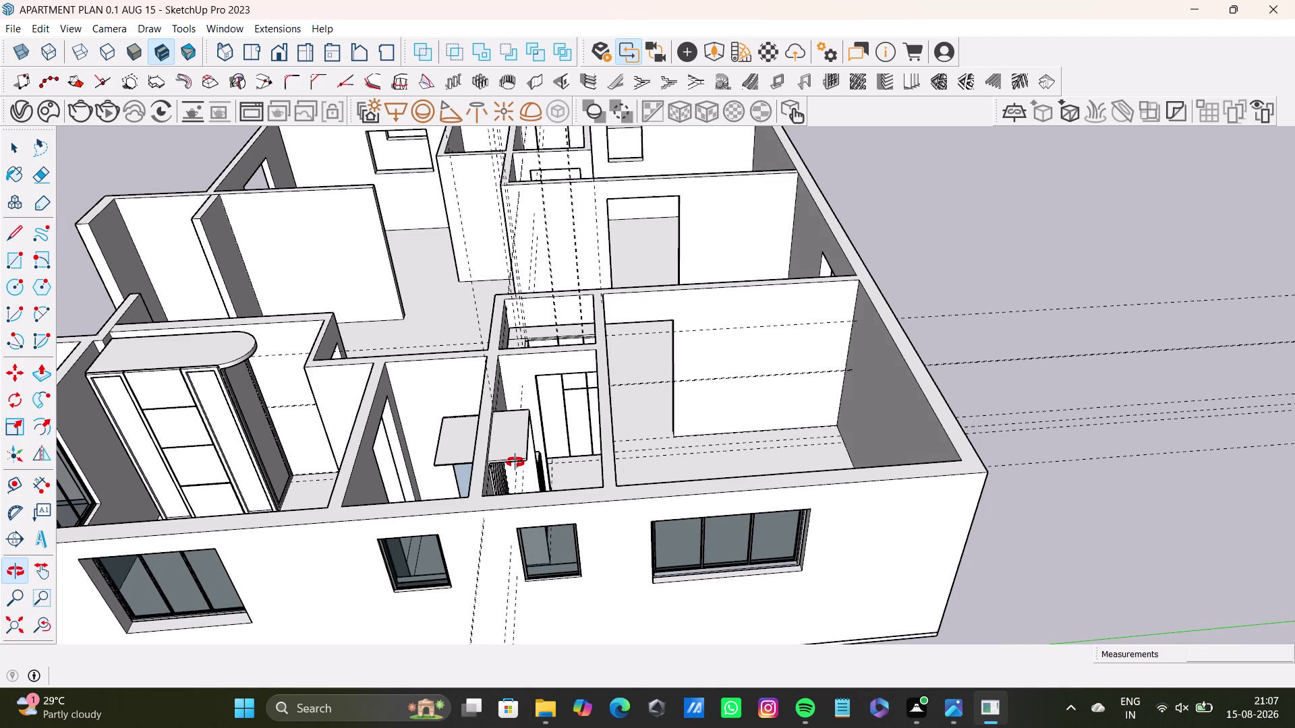
middle_drag(517, 461, 497, 473)
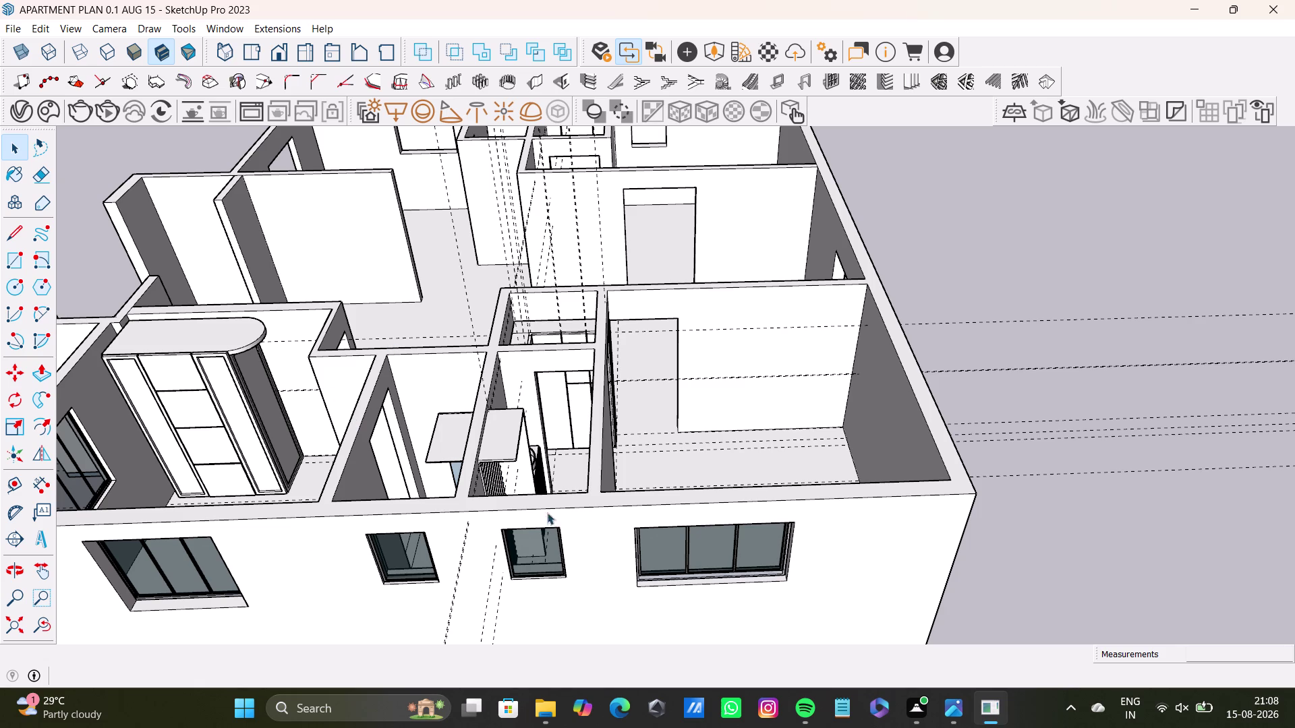
scroll(down, 3)
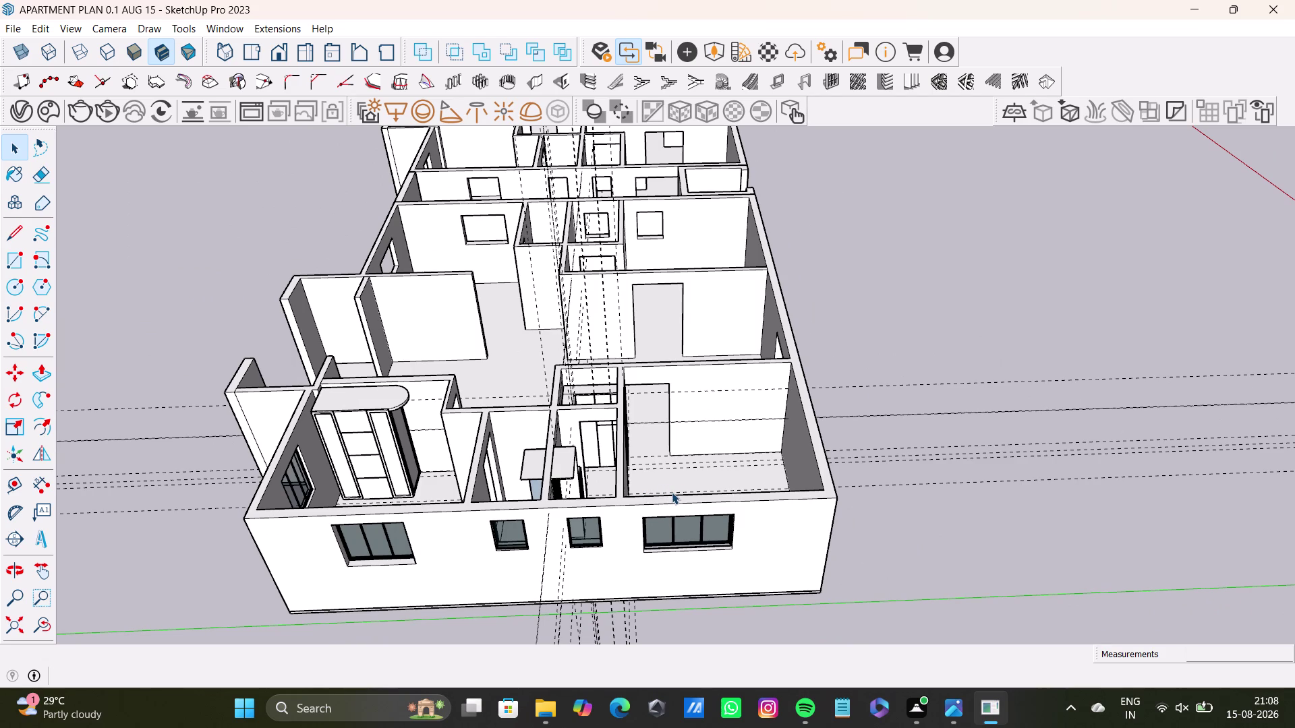
middle_drag(677, 432, 676, 488)
middle_drag(675, 498, 511, 563)
scroll(up, 3)
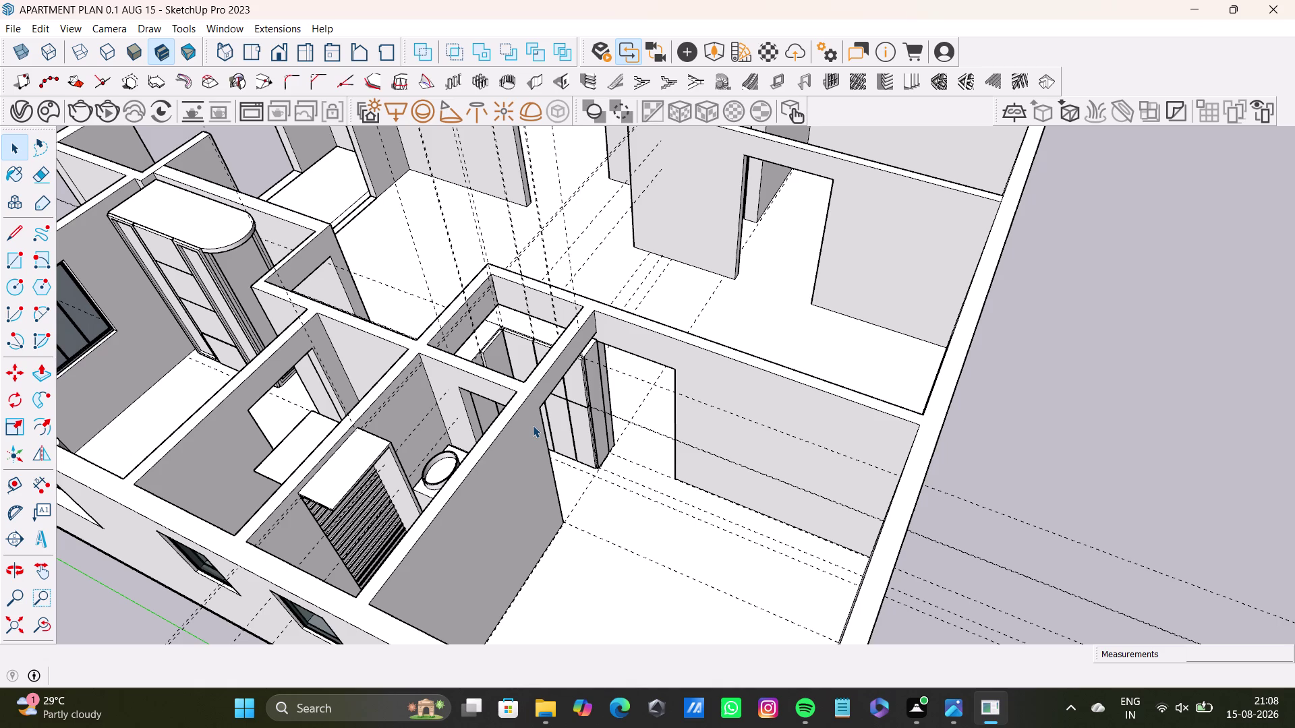
middle_drag(703, 493, 808, 572)
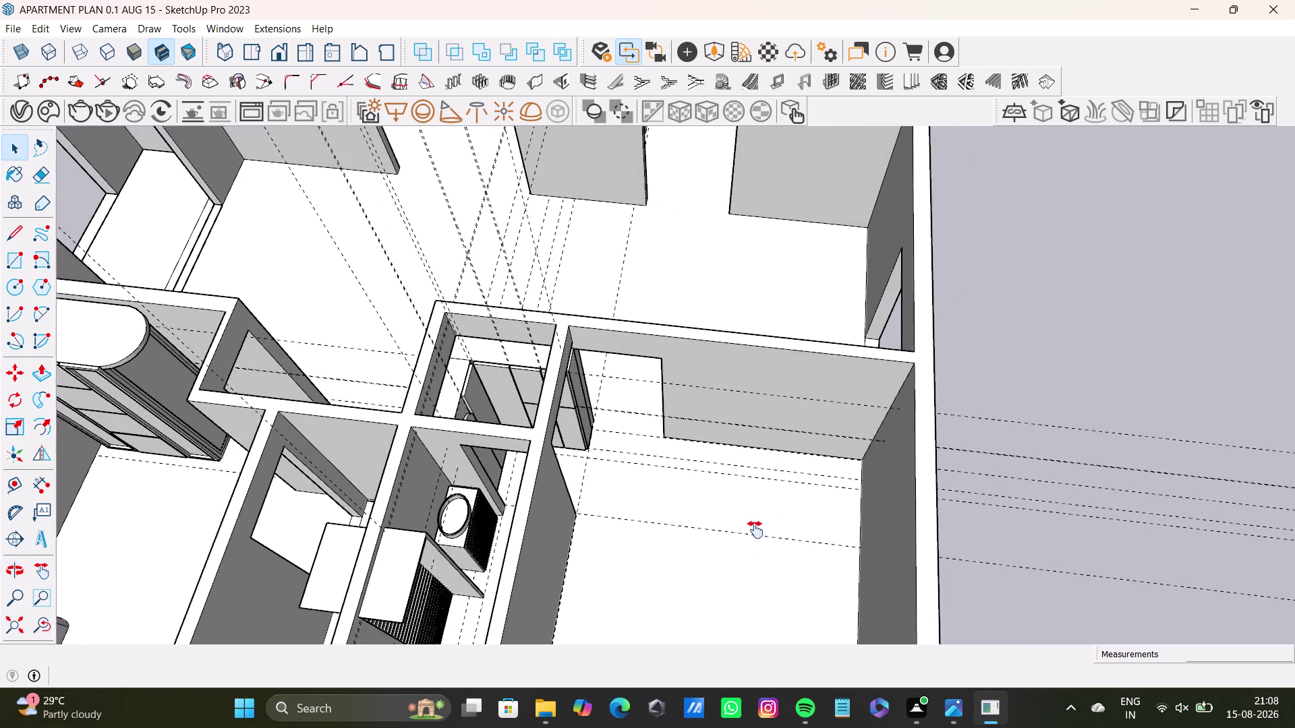
Draw a narrow rectangle from the wall's floor corner along the wall base.
click(1071, 404)
scroll(up, 3)
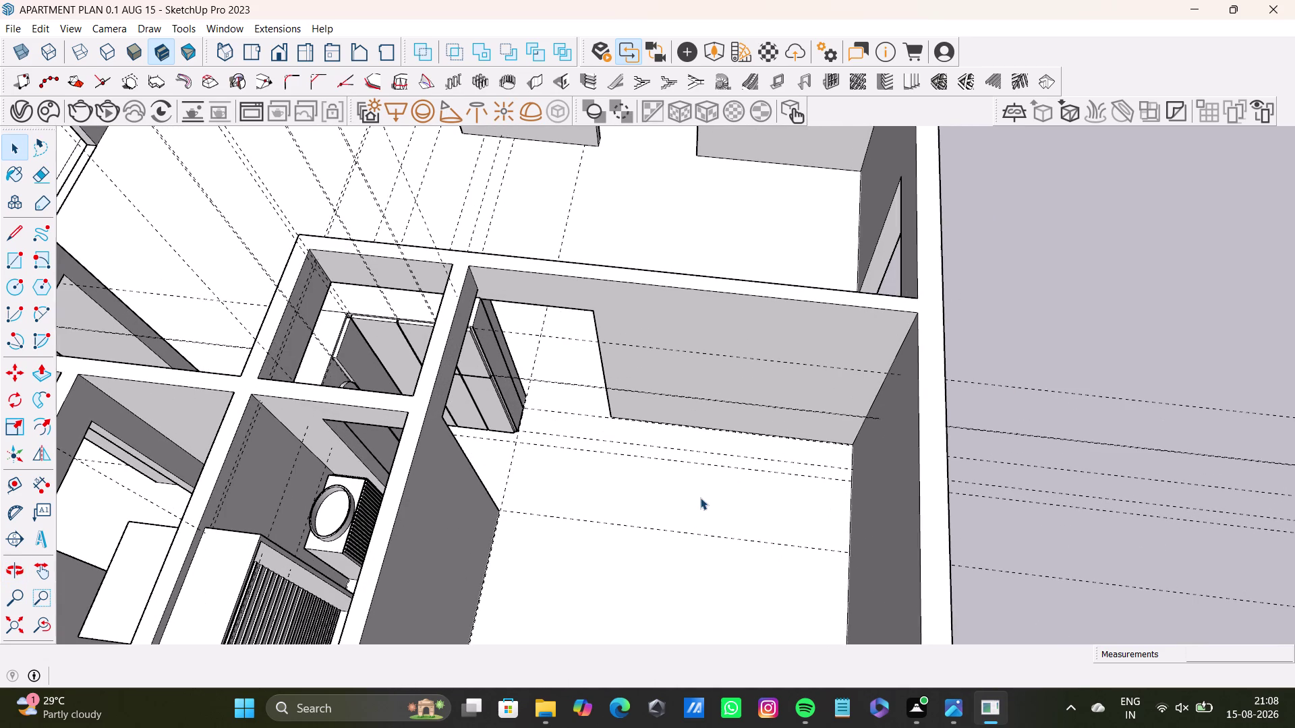
click(13, 256)
scroll(up, 3)
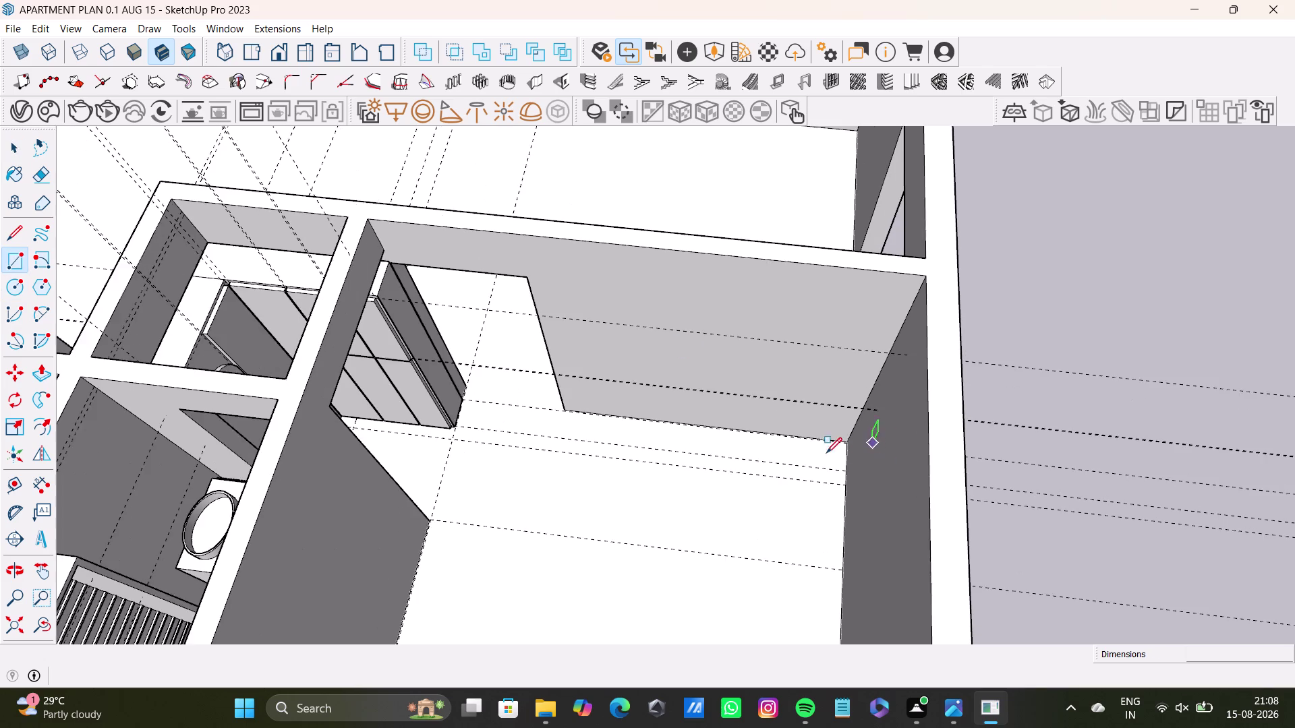
scroll(up, 3)
drag(854, 444, 846, 444)
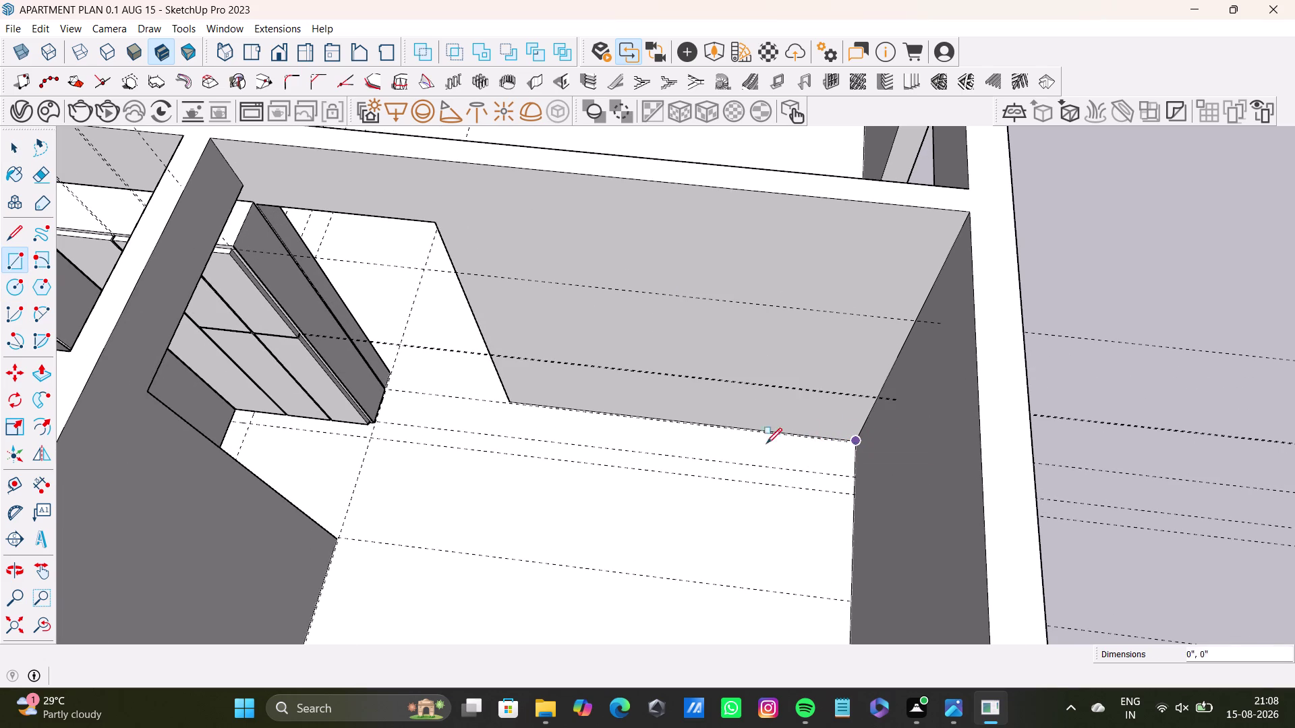
click(503, 480)
key(space)
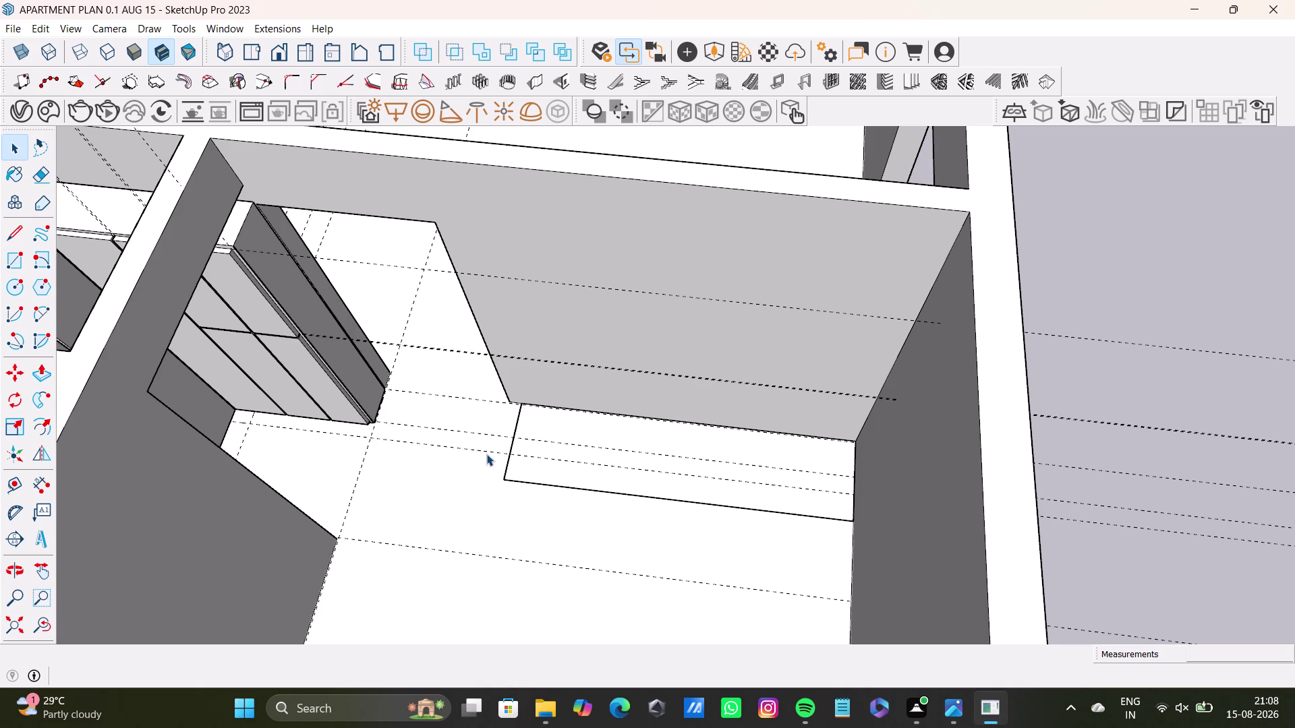
click(572, 430)
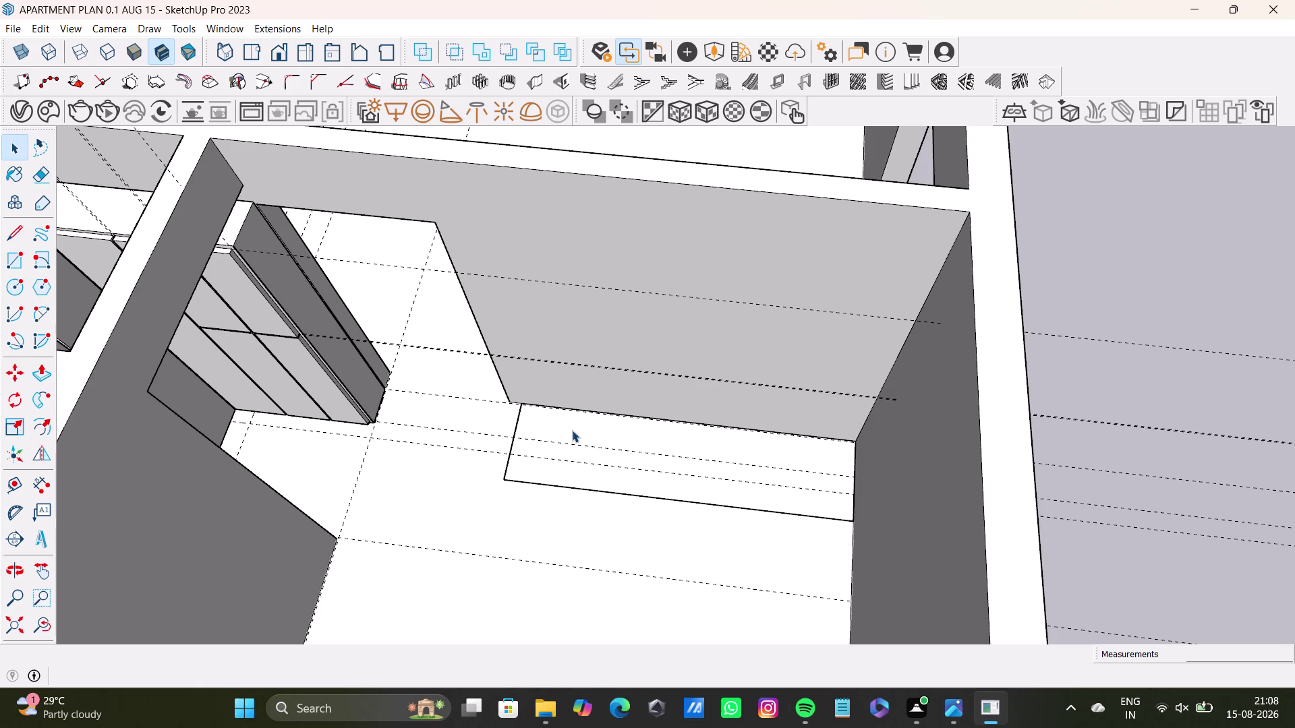
key(space)
click(620, 435)
scroll(down, 3)
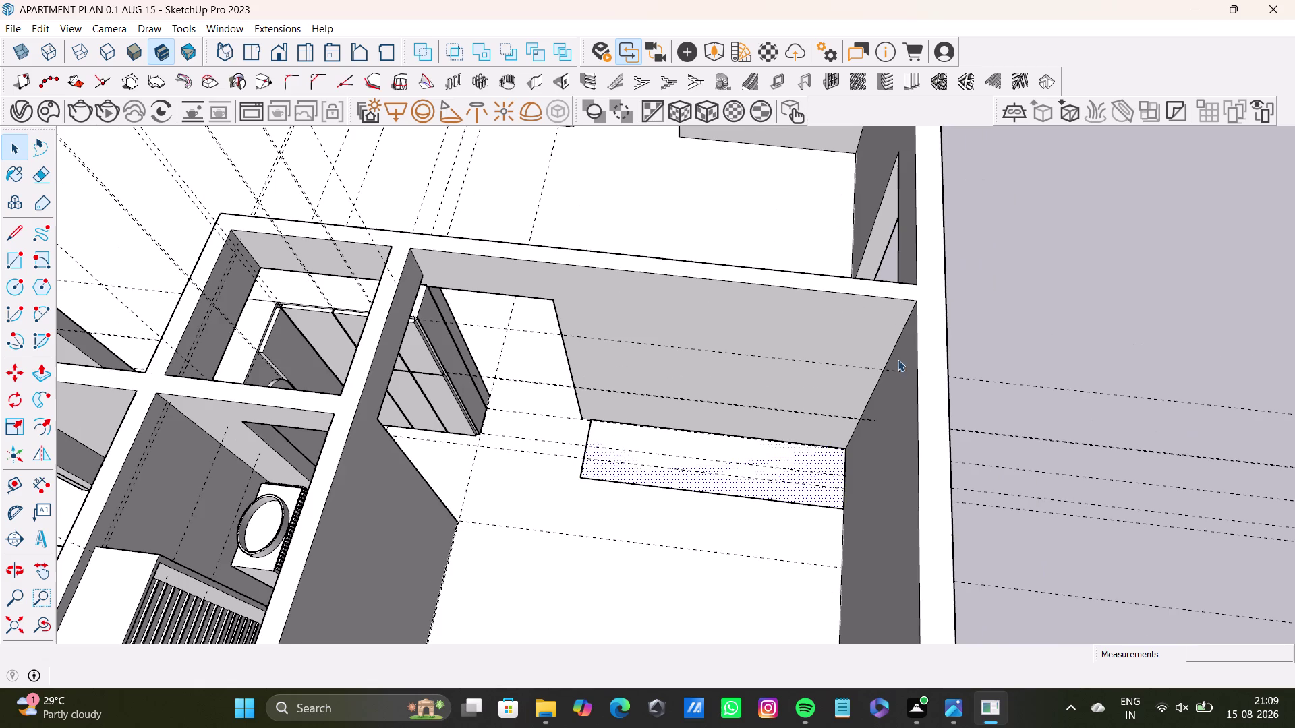
Select the new floor rectangle's face.
key(space)
double_click(1014, 289)
key(space)
click(1014, 290)
key(space)
double_click(1019, 303)
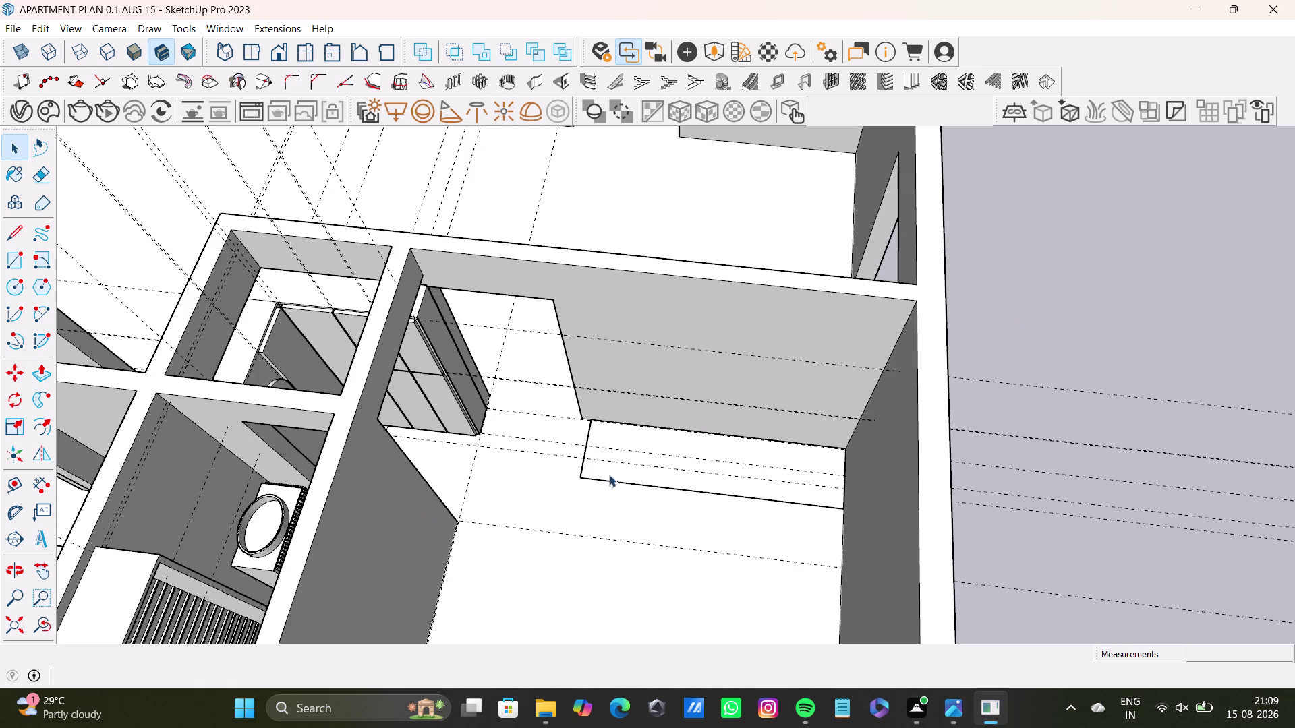
middle_click(586, 542)
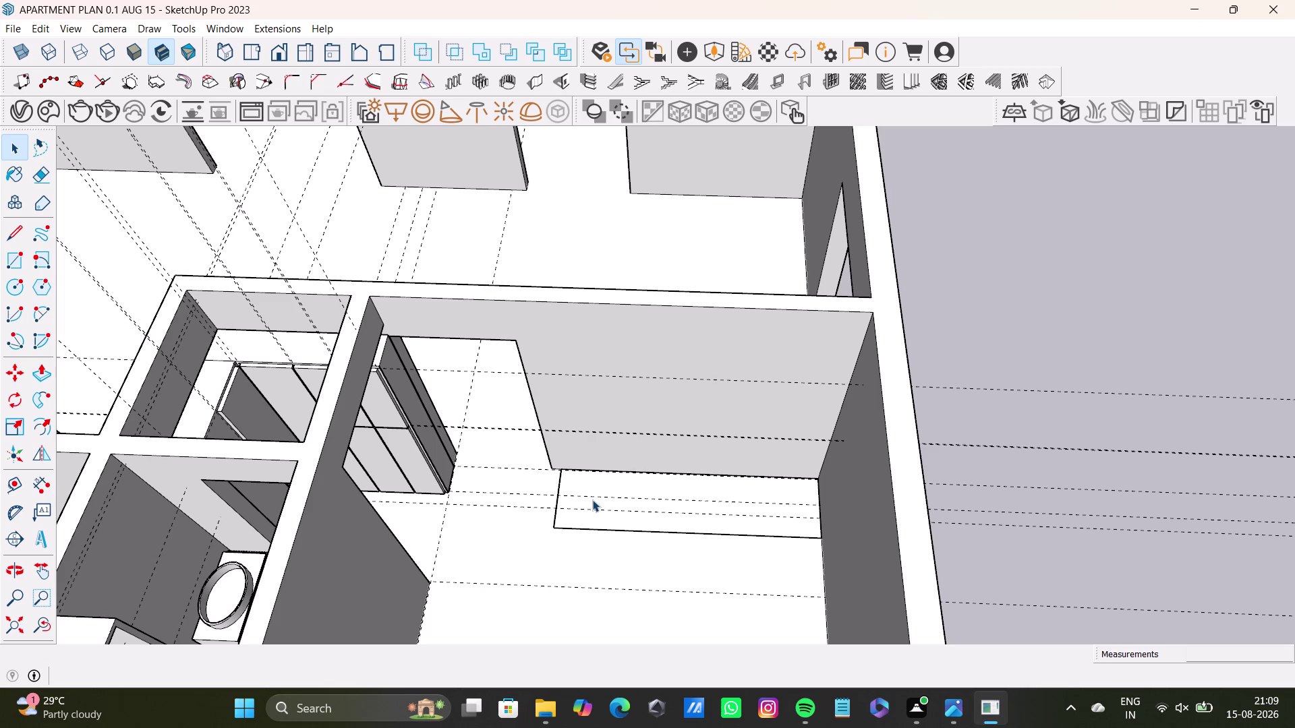
click(603, 483)
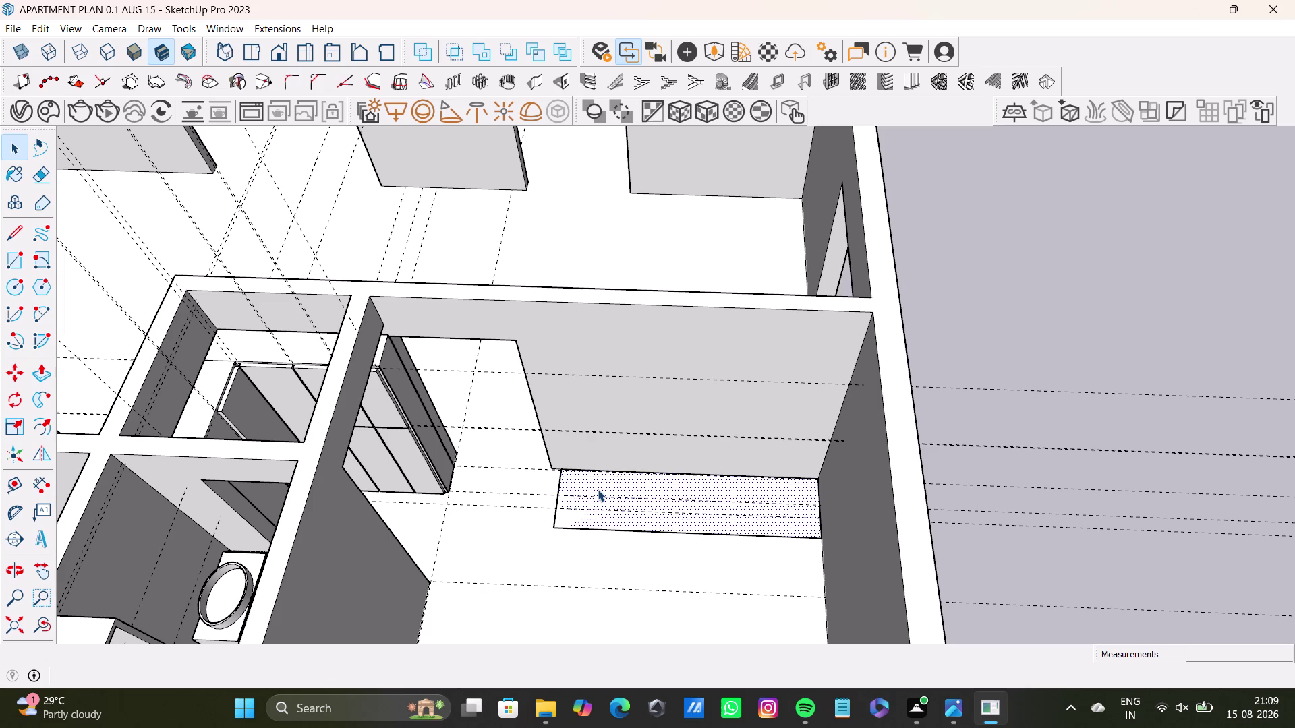
Push/Pull the floor rectangle up about 8'11" into a box against the wall.
key(p)
drag(599, 490, 580, 349)
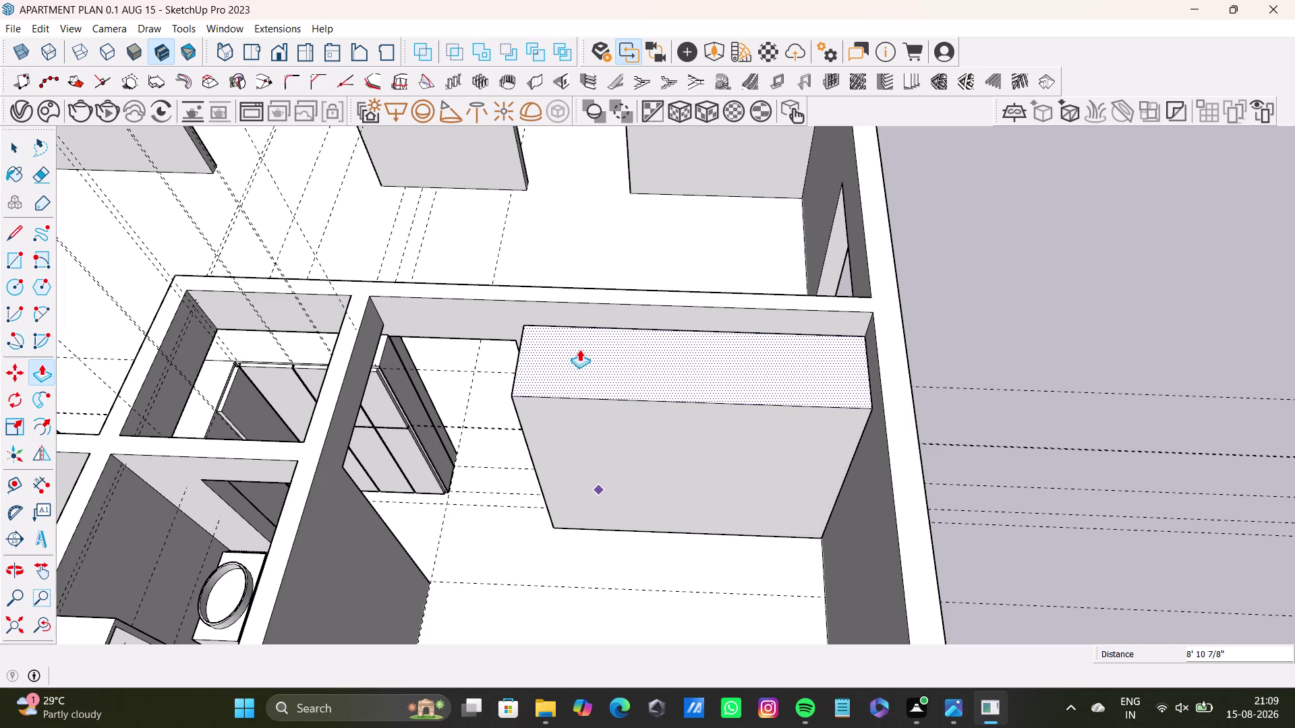
drag(579, 350, 579, 349)
middle_drag(685, 444, 570, 531)
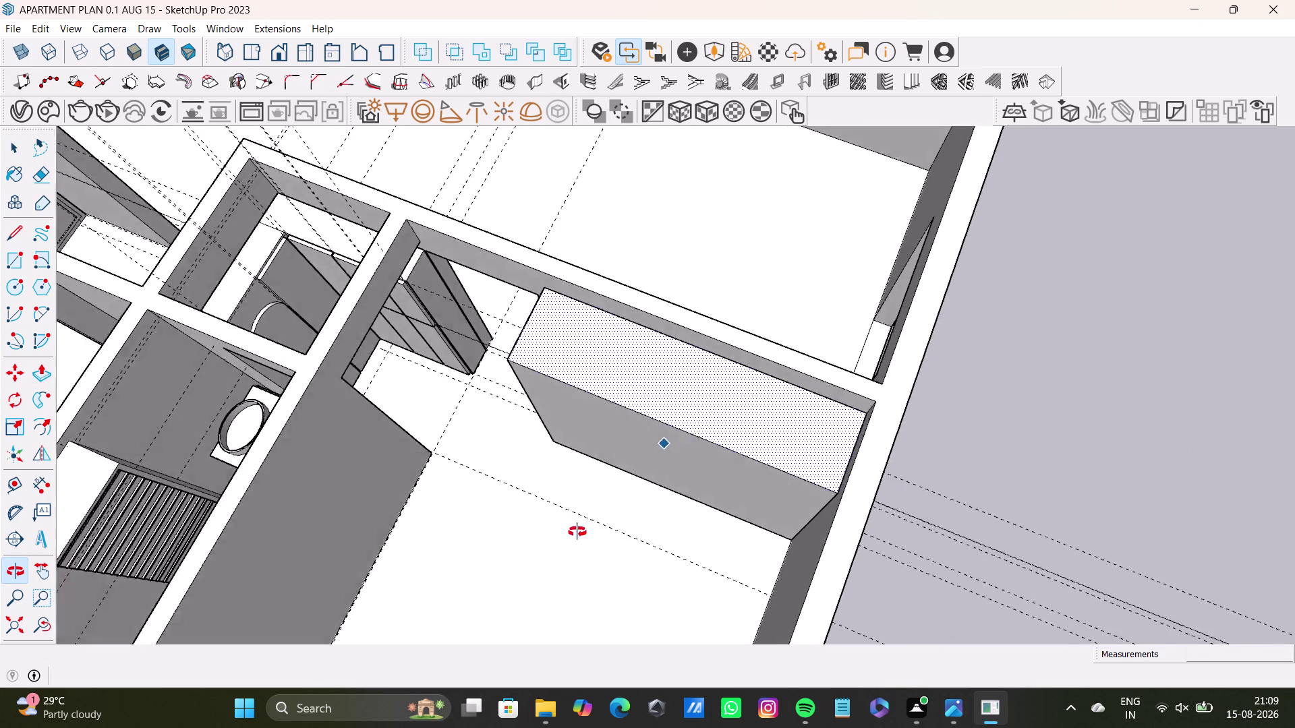
middle_drag(570, 531, 763, 477)
middle_drag(577, 472, 729, 450)
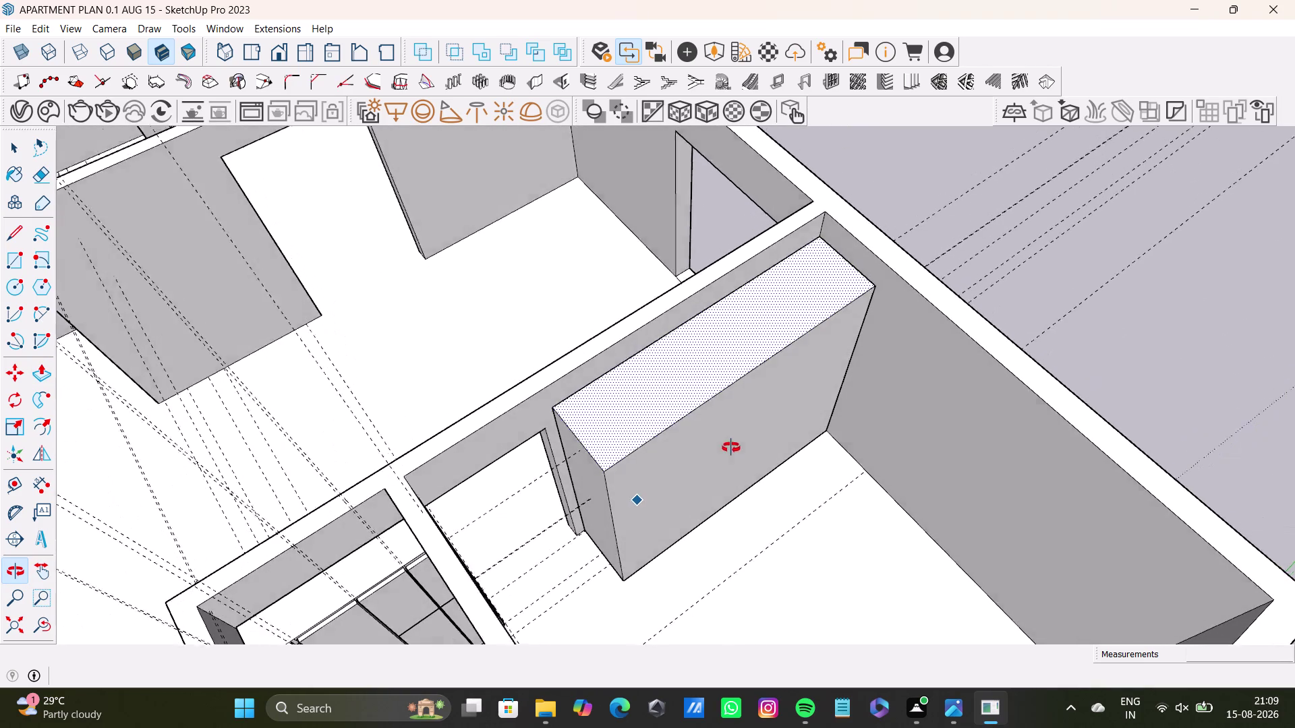
middle_drag(730, 451, 724, 422)
middle_drag(781, 457, 719, 432)
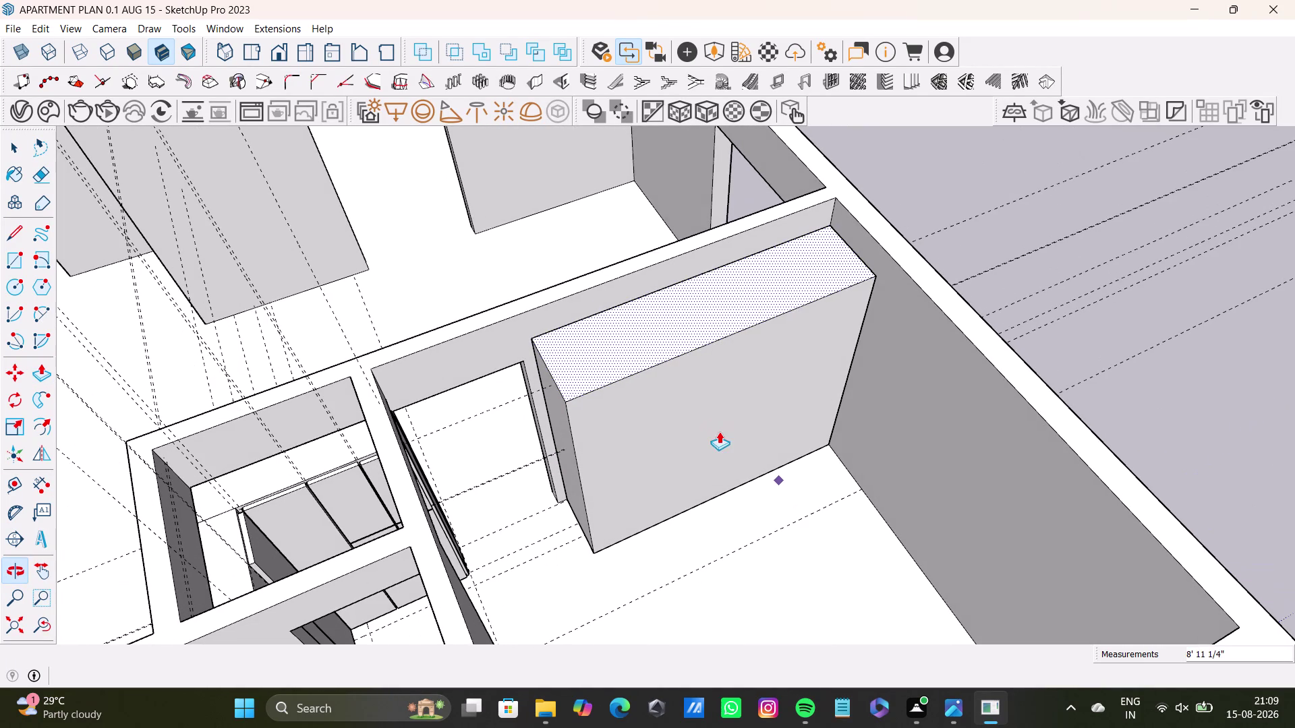
Adjust the box's depth by pulling its front face, then inspect it from below.
key(space)
click(717, 417)
key(p)
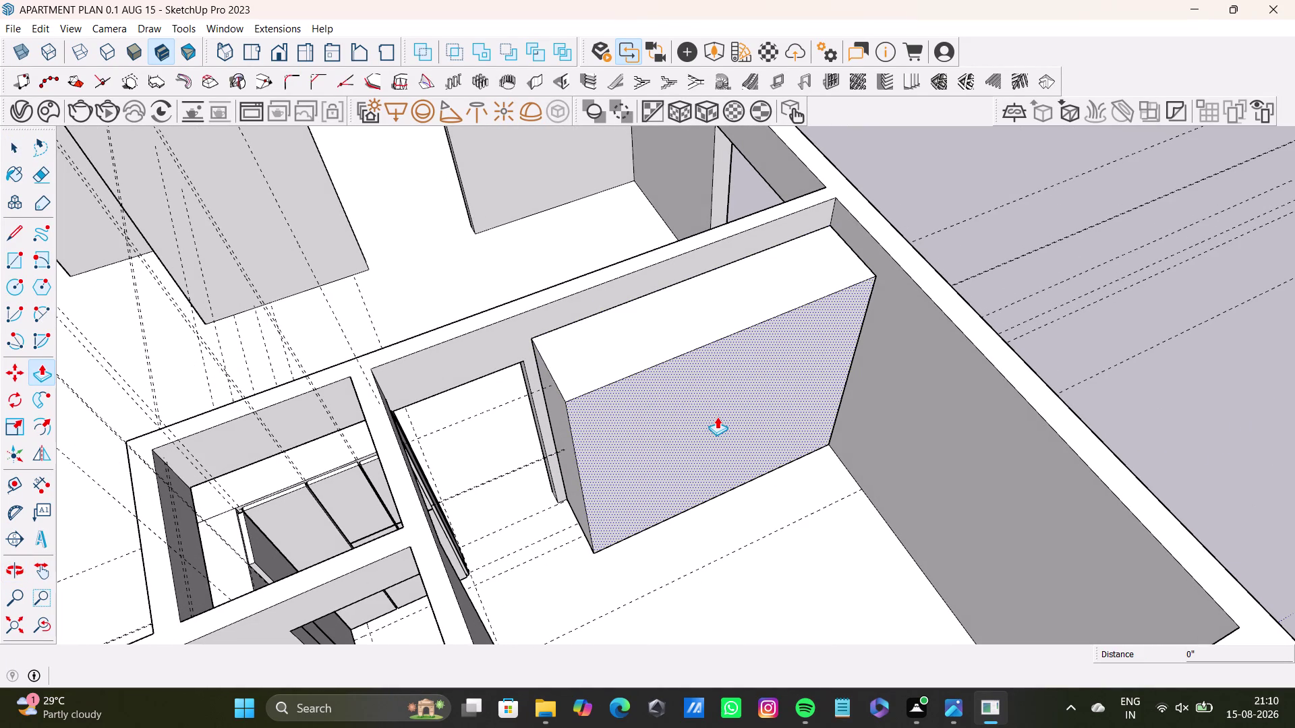
drag(717, 416, 703, 404)
scroll(down, 3)
middle_drag(700, 441, 696, 445)
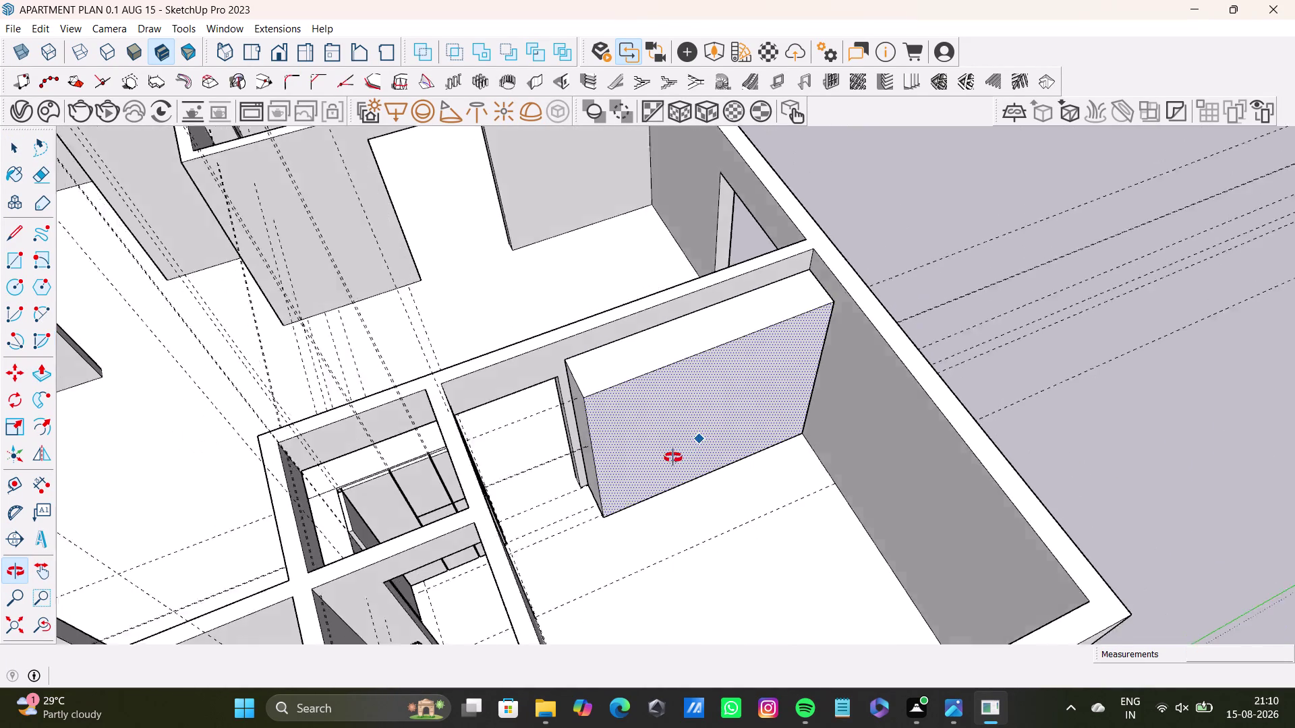
middle_drag(696, 445, 577, 517)
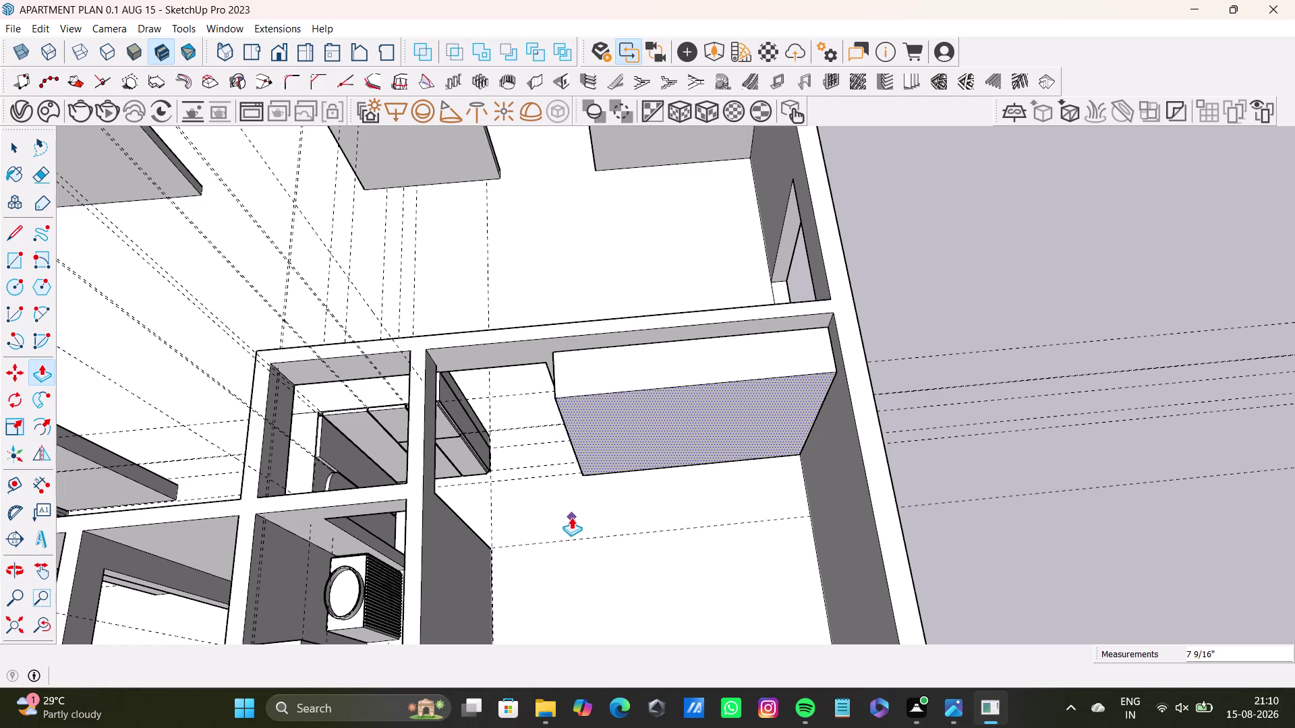